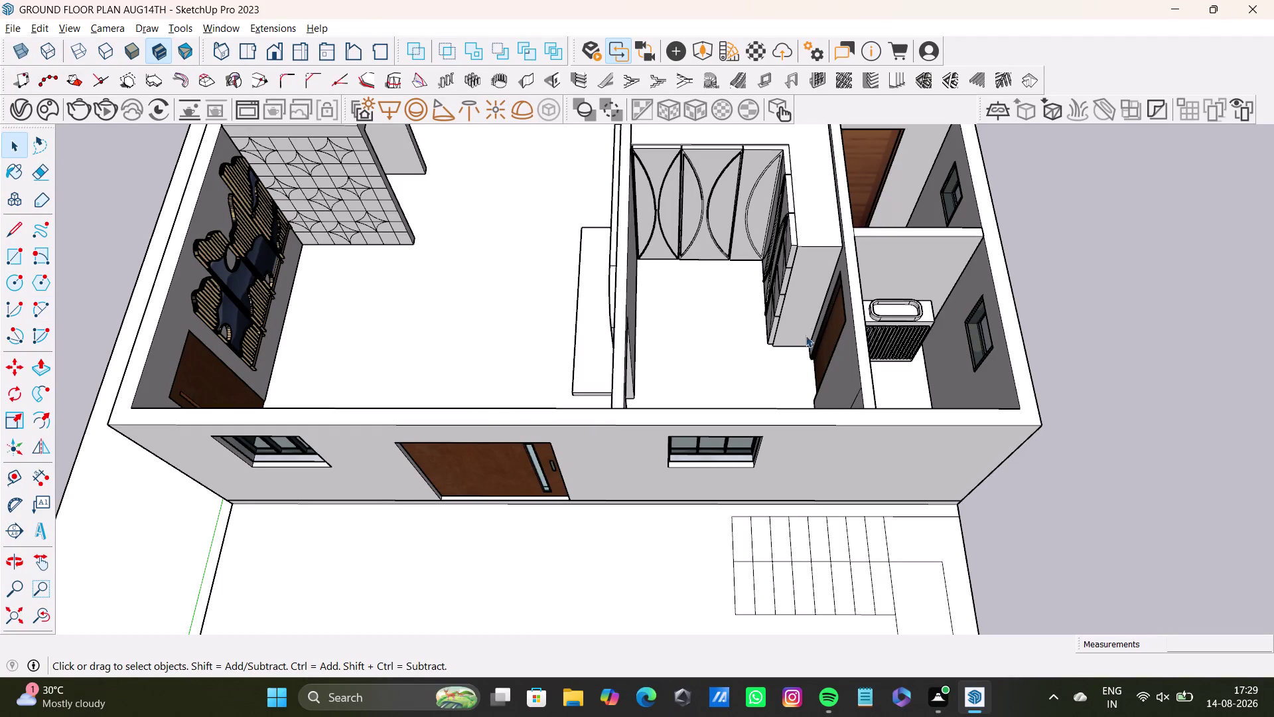
Orbit around the furnished ground floor to inspect the rooms, wardrobes and living area.
triple_click(1078, 317)
click(1079, 317)
middle_drag(1017, 388, 708, 582)
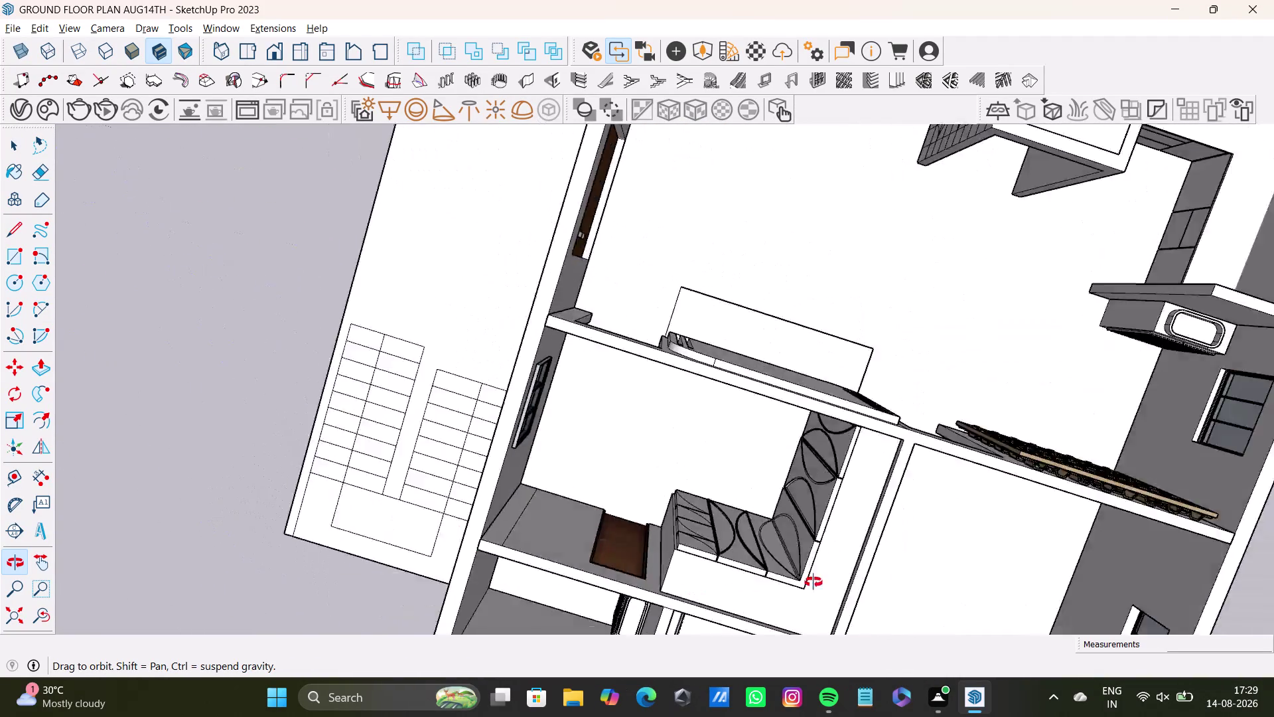
middle_drag(707, 582, 983, 580)
middle_drag(704, 435, 372, 318)
middle_drag(569, 414, 703, 266)
middle_drag(501, 423, 785, 335)
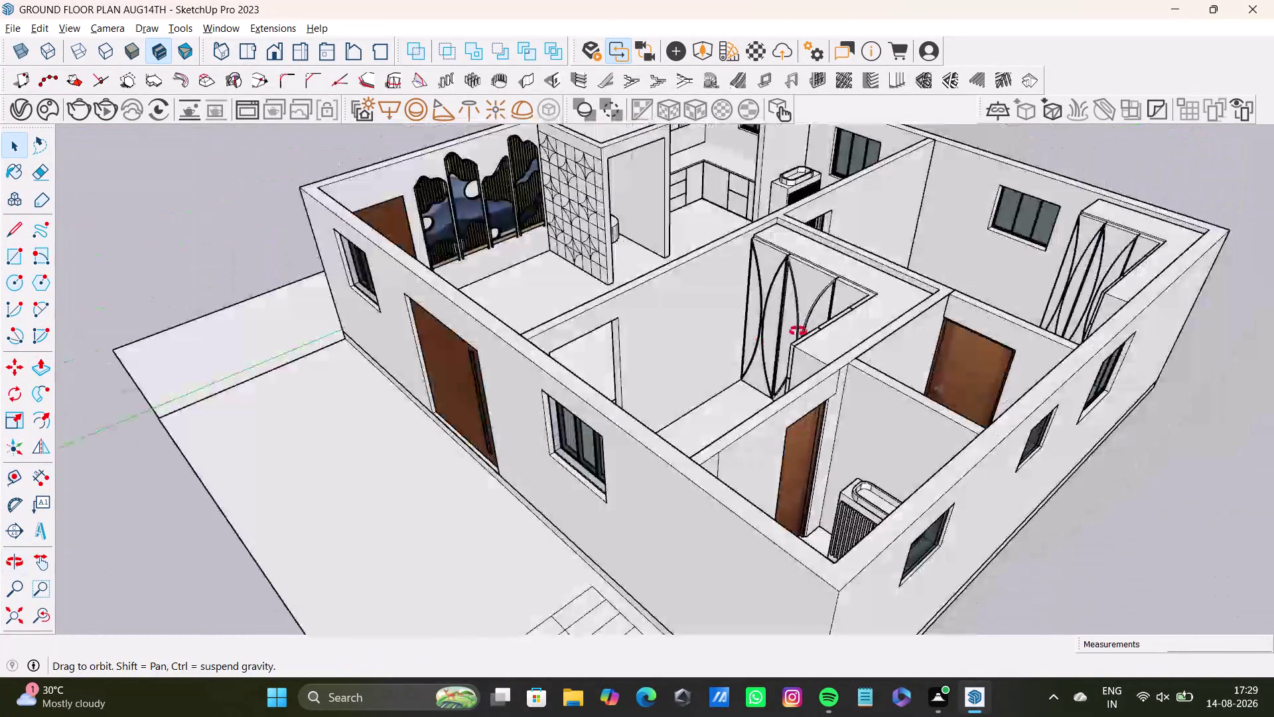
middle_drag(786, 335, 806, 329)
middle_drag(452, 412, 924, 318)
middle_drag(772, 346, 852, 533)
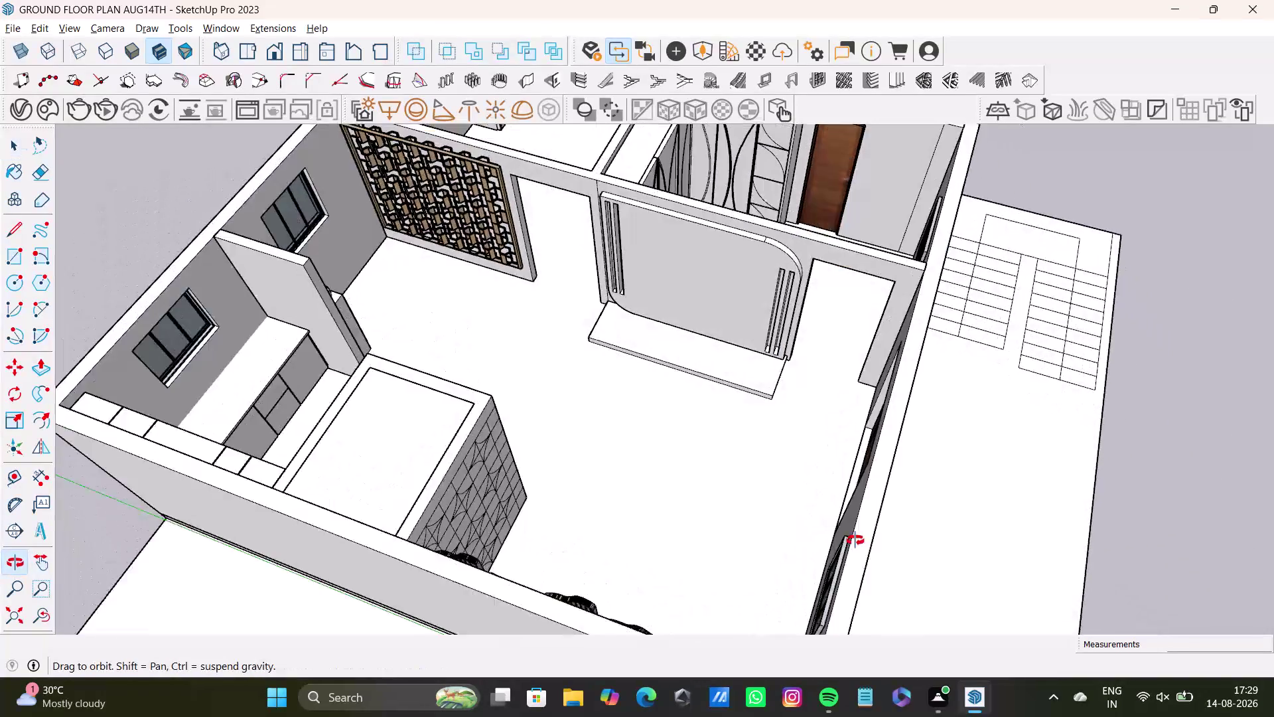
middle_drag(852, 533, 856, 540)
middle_drag(707, 383, 666, 522)
middle_drag(649, 492, 868, 433)
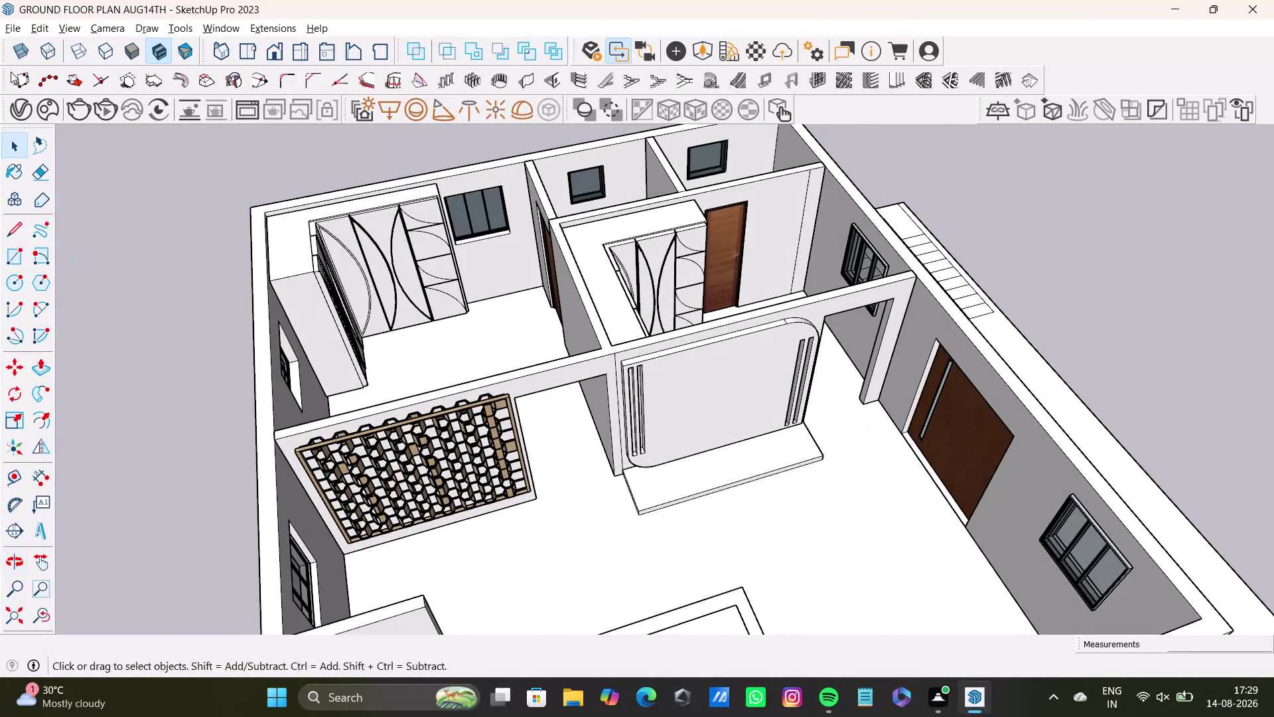
Open the File > Import dialog showing the Downloads folder.
click(4, 25)
click(52, 258)
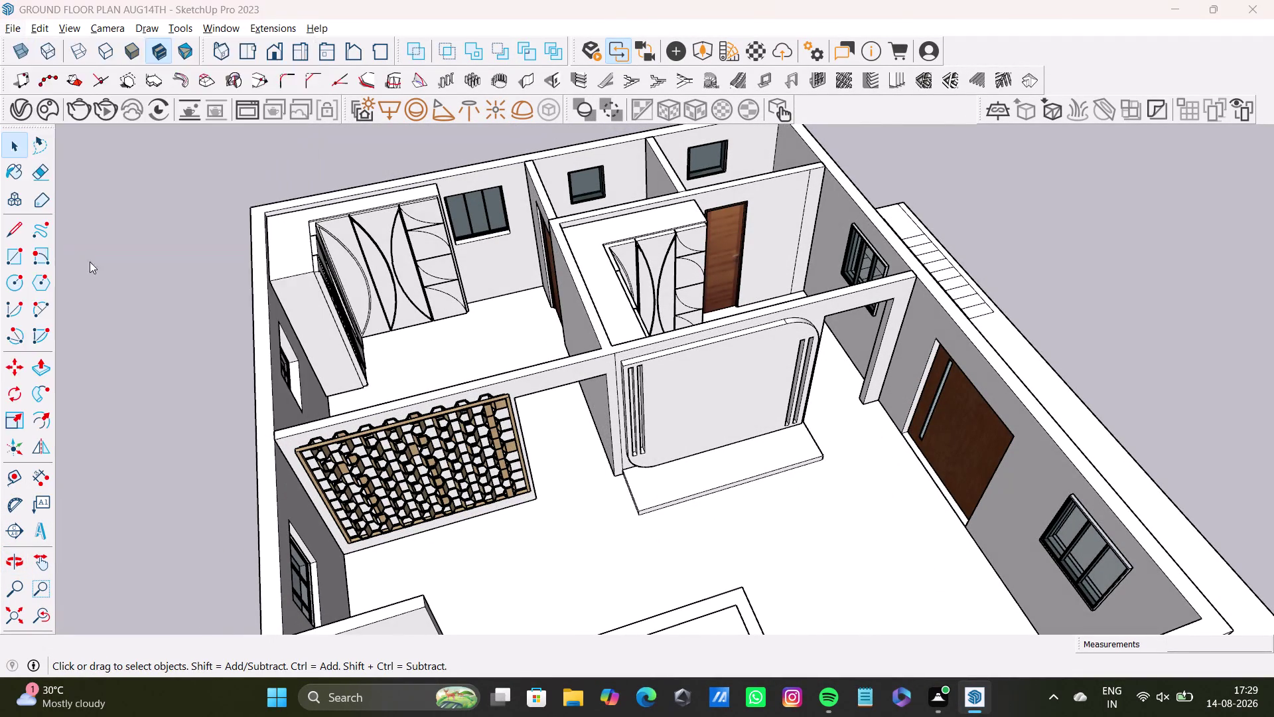
scroll(down, 3)
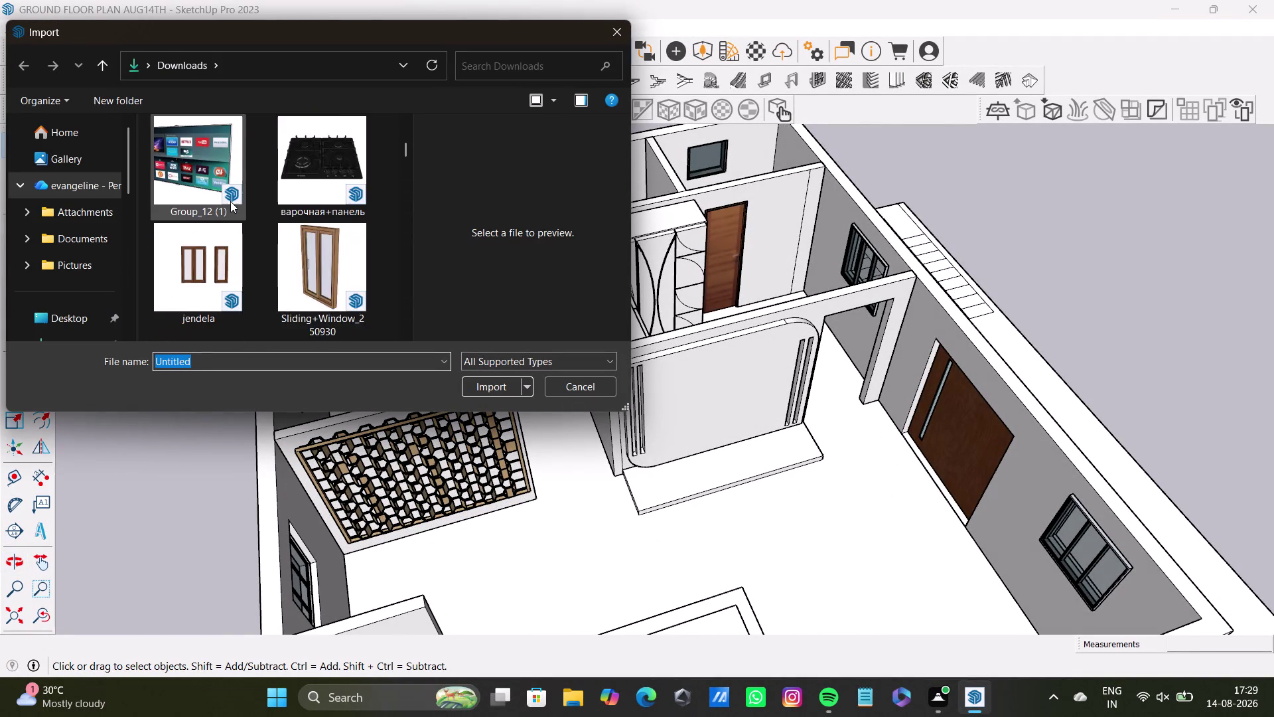
Find the 1000x2100+L_1 wooden door file in Downloads and import it.
scroll(down, 3)
scroll(down, 3)
scroll(down, 3)
scroll(down, 3)
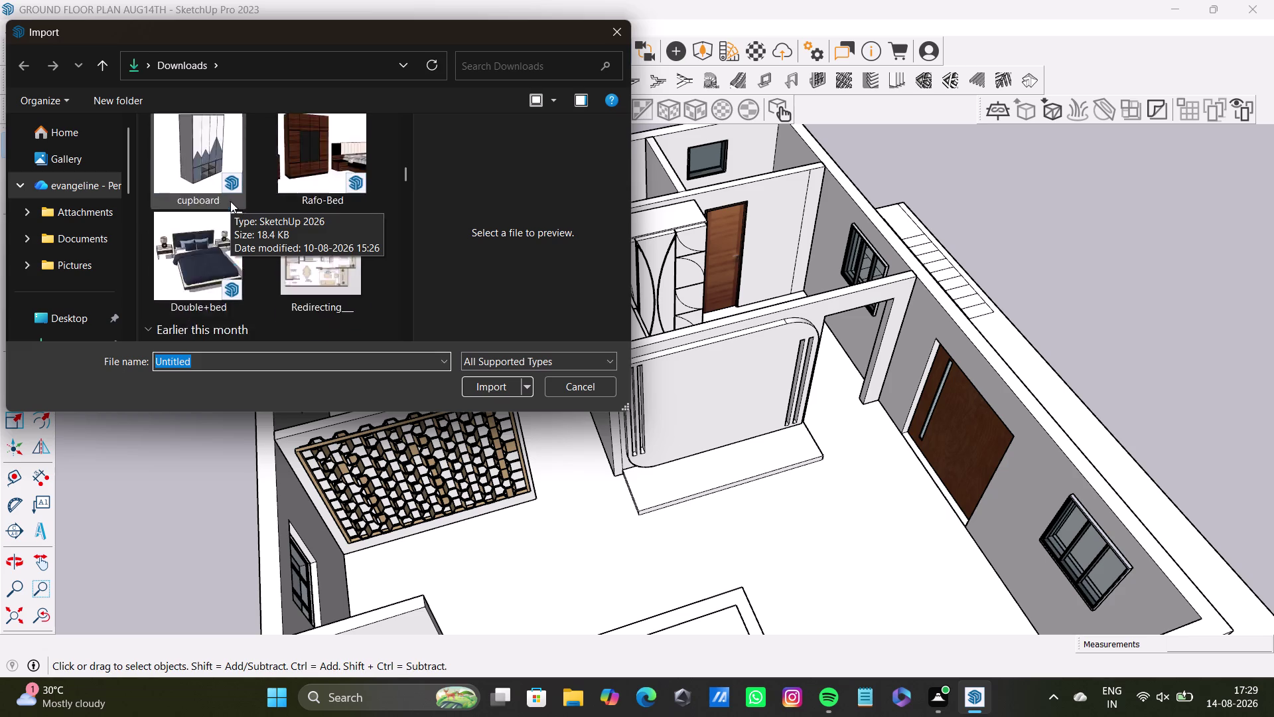
scroll(down, 3)
scroll(down, 3)
scroll(down, 3)
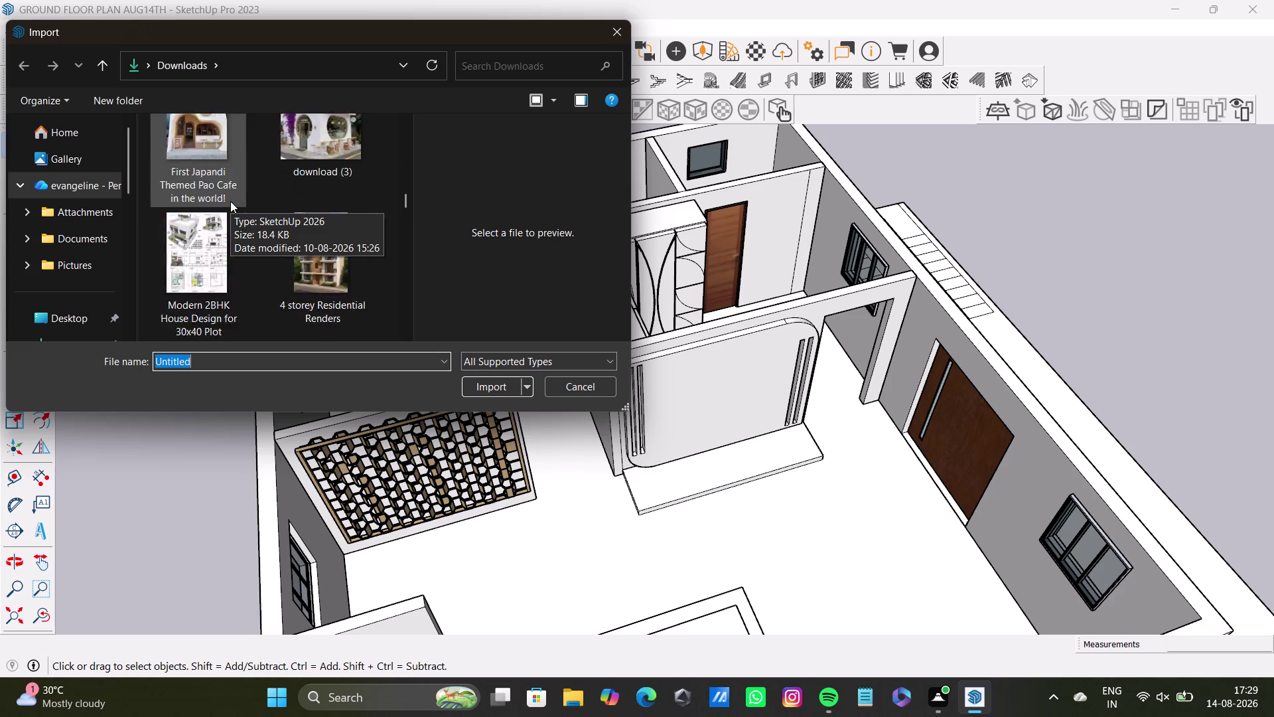
scroll(down, 3)
scroll(down, 3)
scroll(down, 3)
scroll(down, 3)
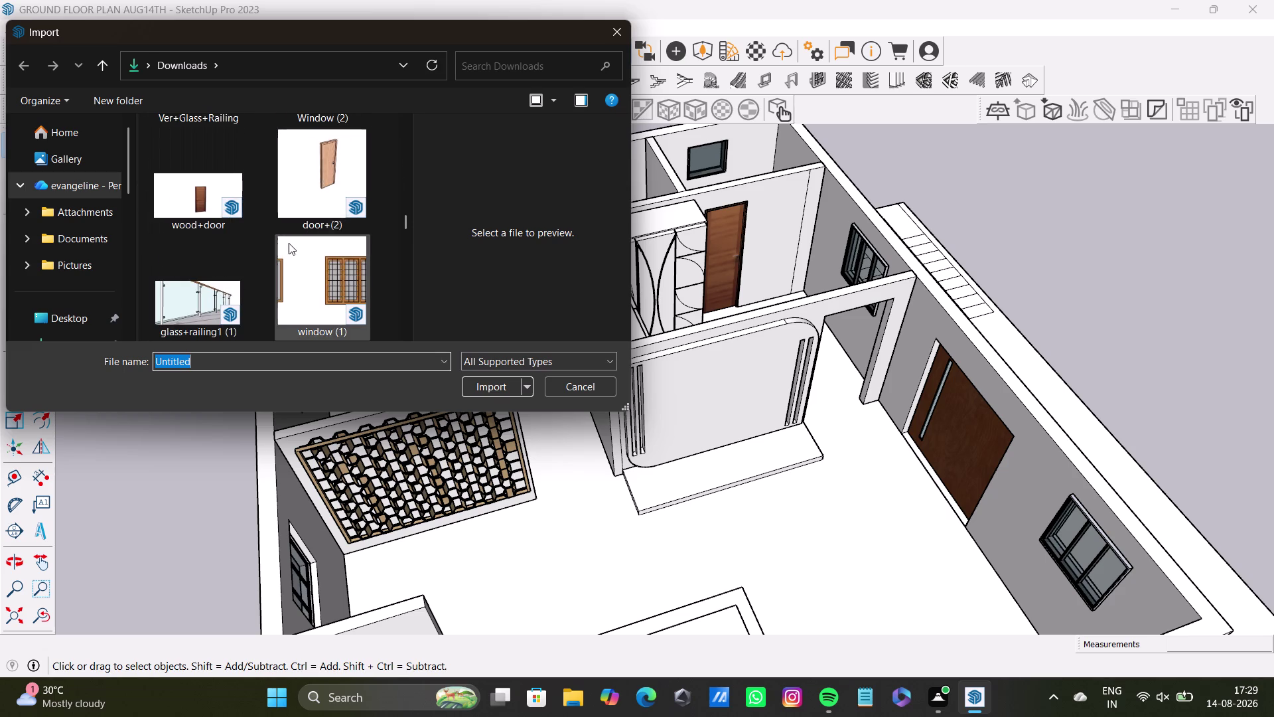
scroll(down, 3)
scroll(down, 3)
scroll(up, 3)
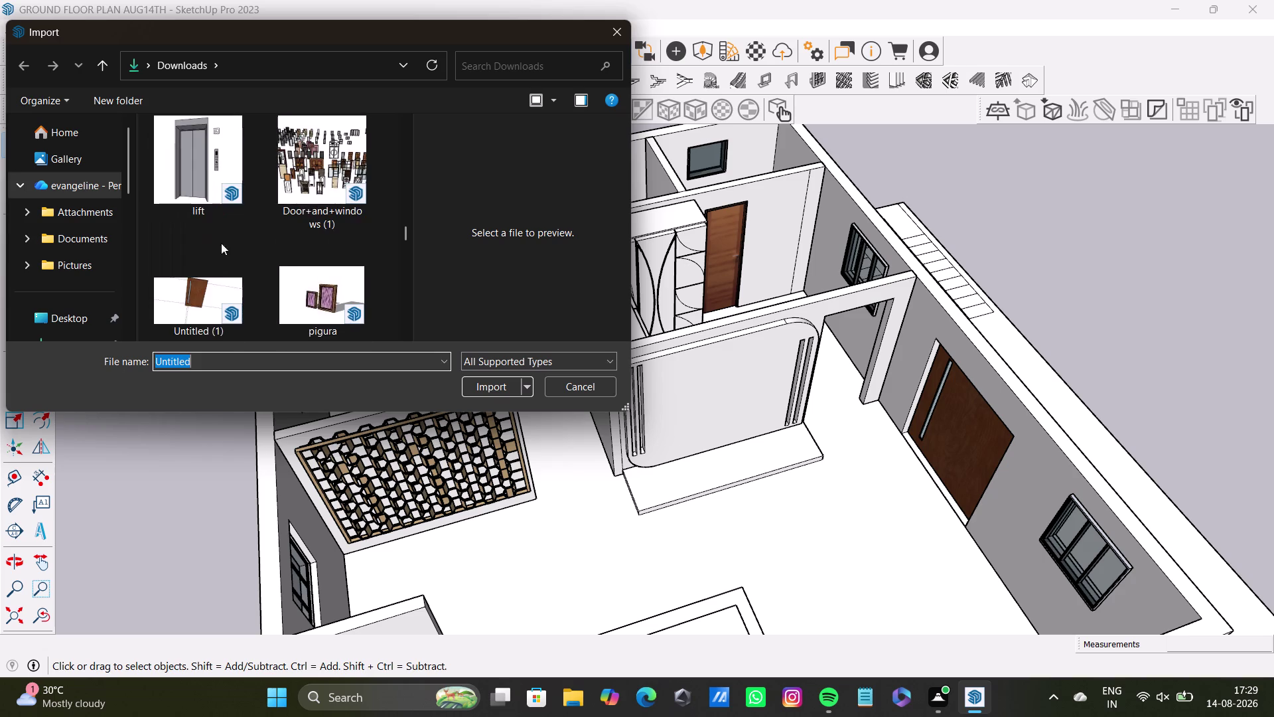
scroll(down, 3)
scroll(down, 3)
scroll(down, 3)
scroll(down, 3)
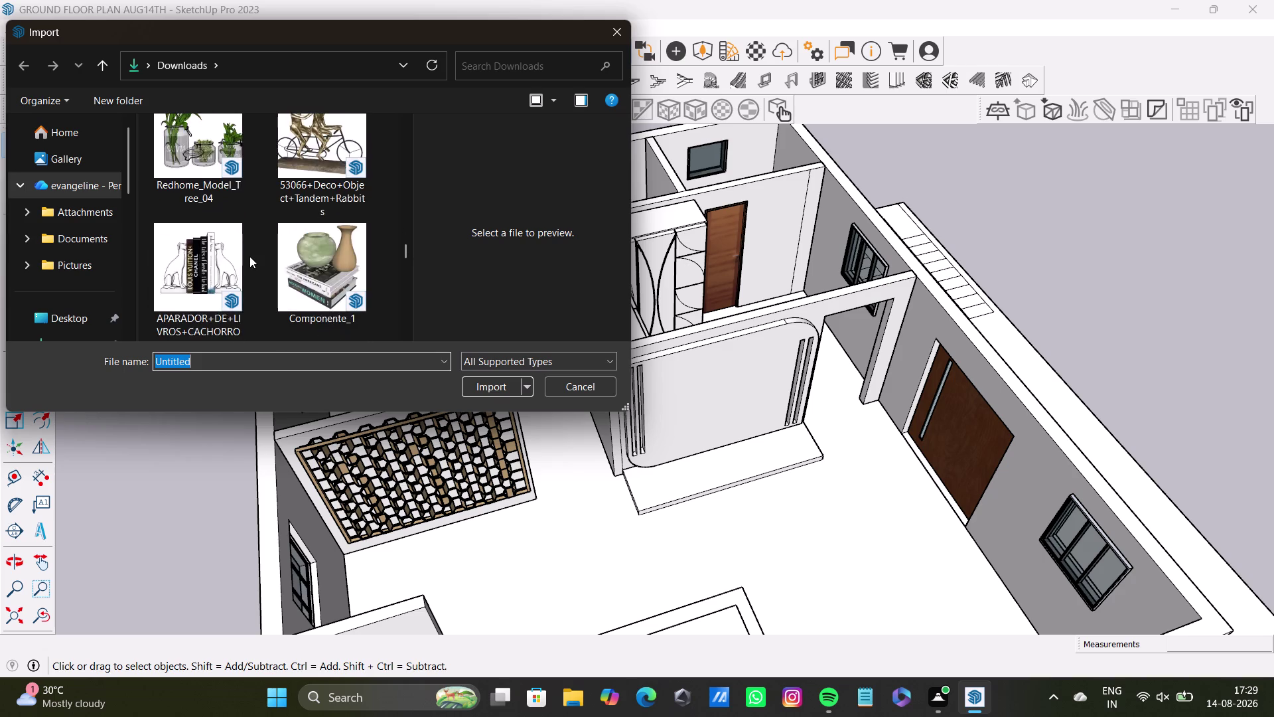
scroll(down, 3)
scroll(up, 3)
scroll(up, 3)
scroll(up, 3)
scroll(up, 3)
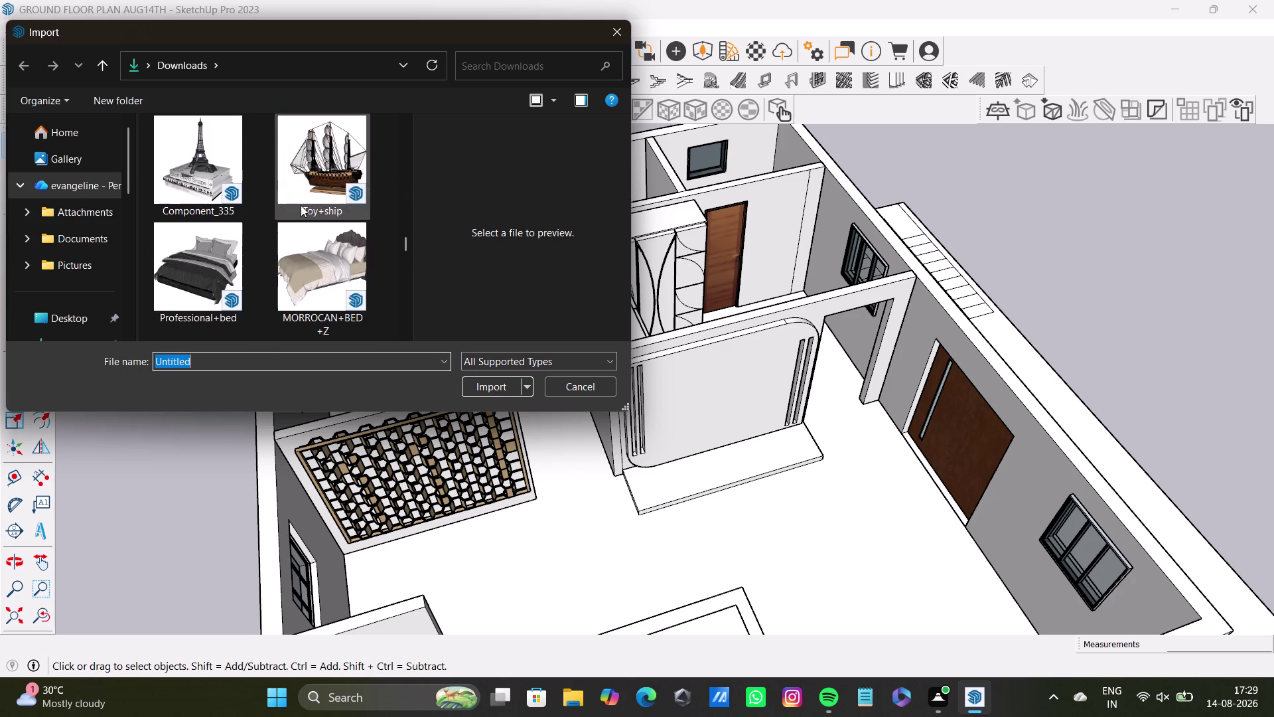
scroll(up, 3)
scroll(up, 3)
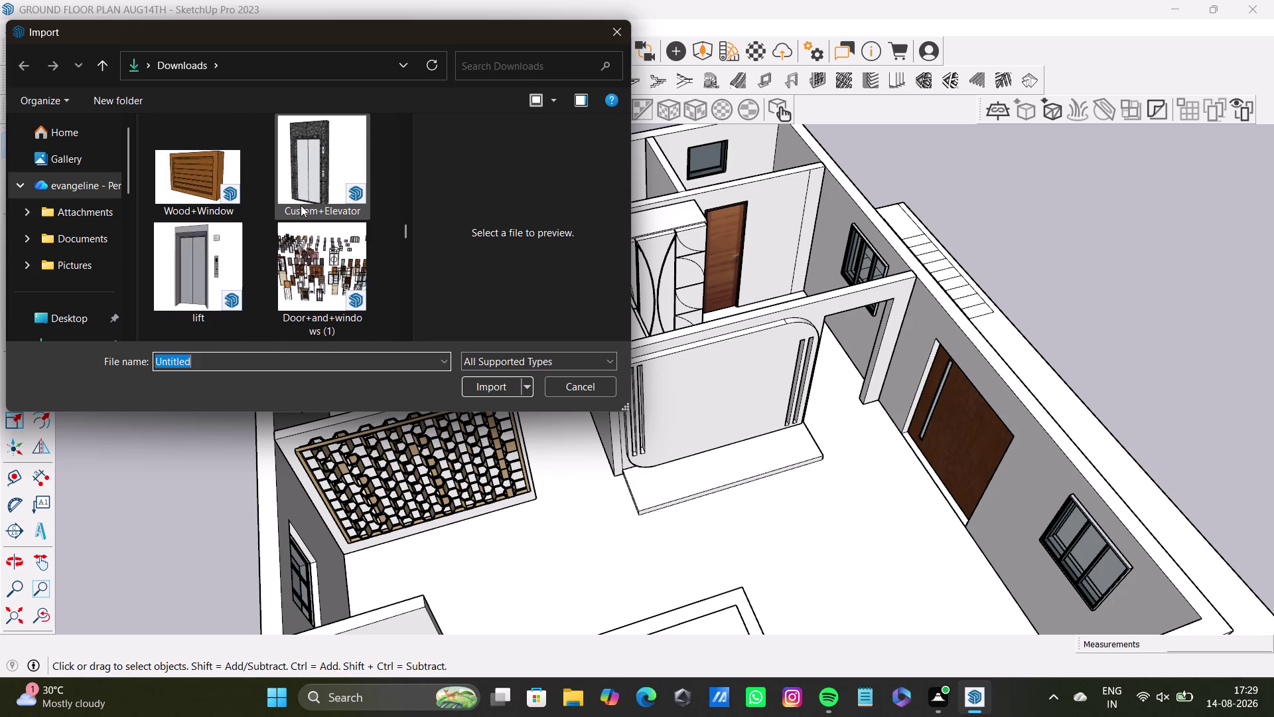
scroll(up, 3)
scroll(up, 3)
scroll(up, 3)
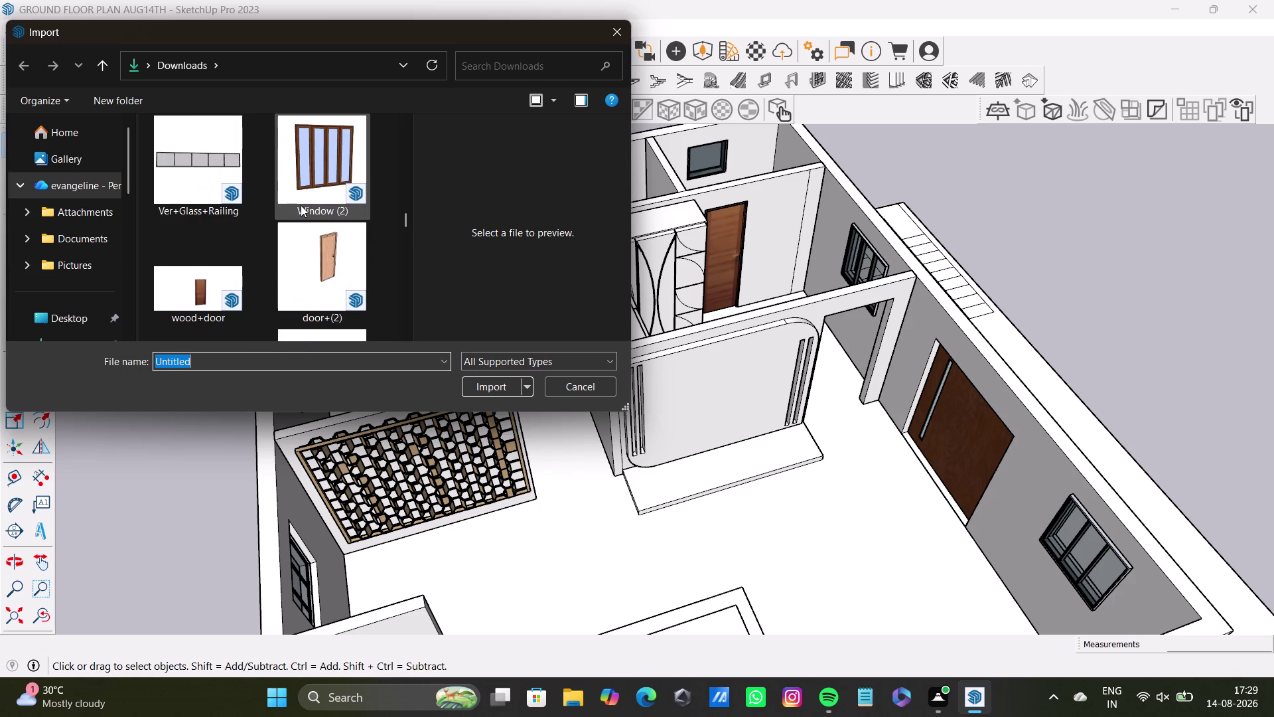
scroll(up, 3)
scroll(up, 3)
scroll(down, 3)
scroll(up, 3)
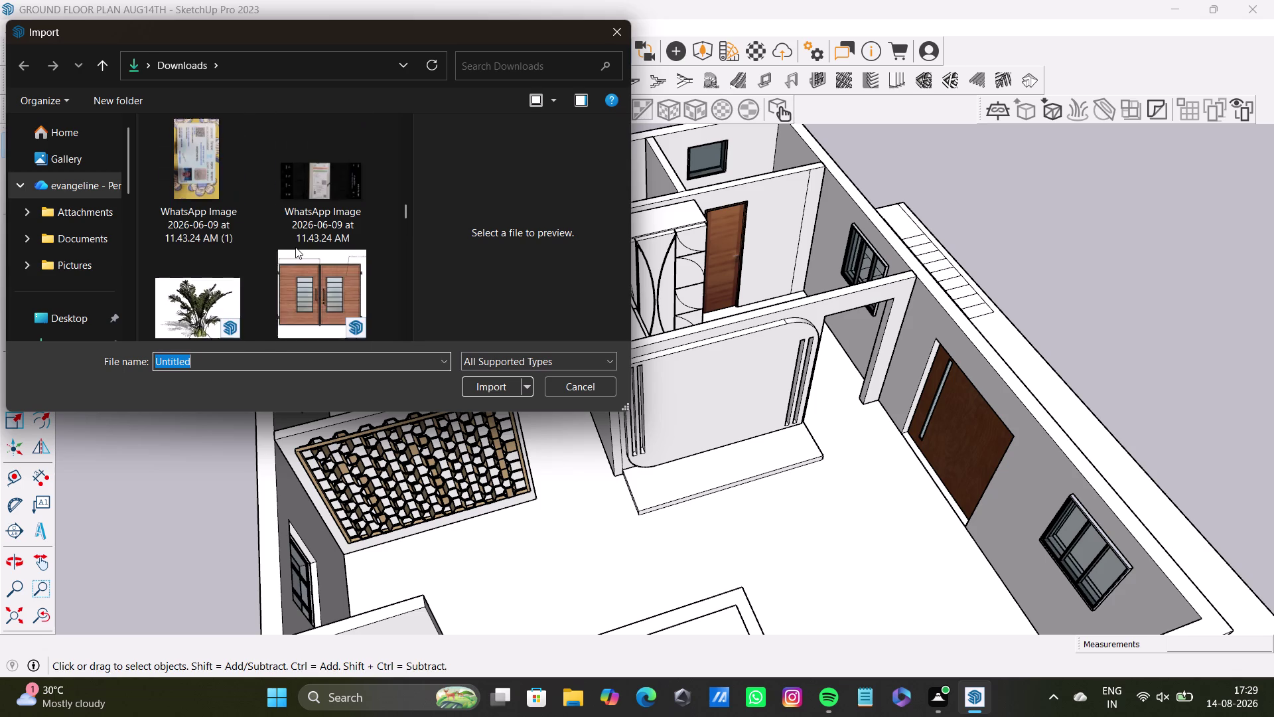
scroll(up, 3)
scroll(up, 3)
scroll(up, 3)
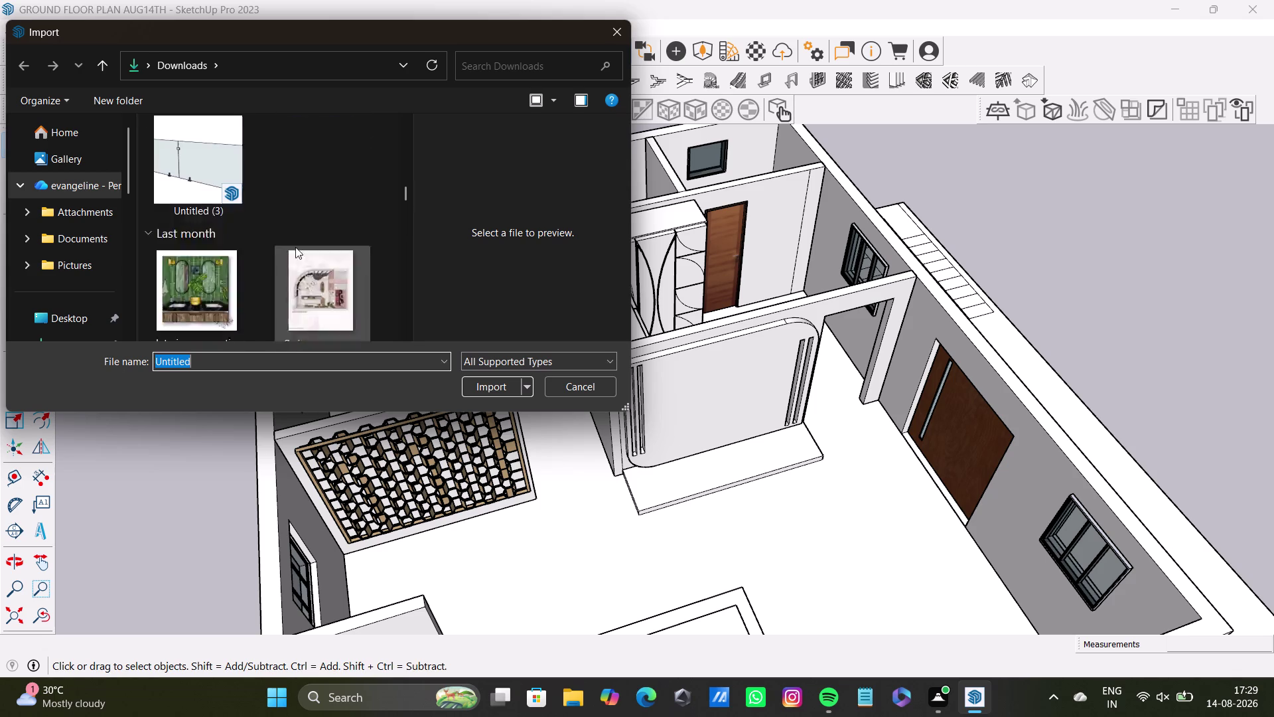
scroll(up, 3)
scroll(up, 3)
scroll(up, 3)
scroll(up, 3)
scroll(up, 3)
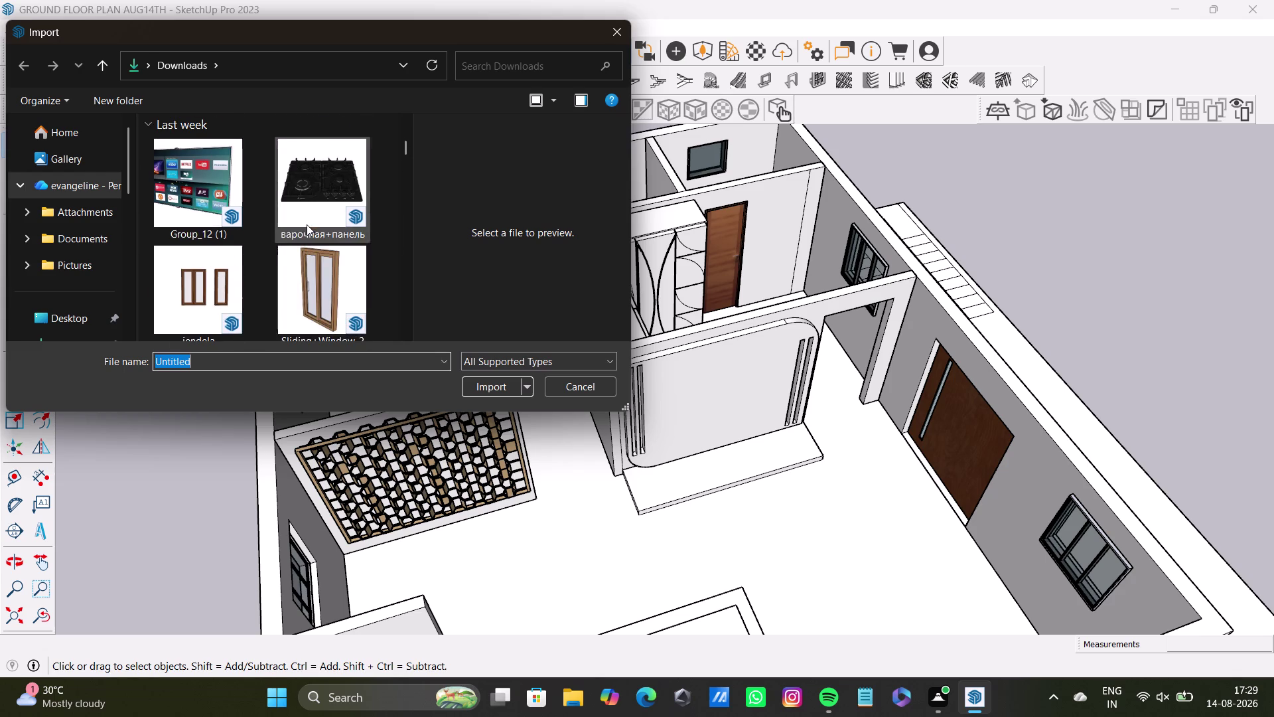
scroll(up, 3)
scroll(up, 3)
scroll(up, 3)
scroll(up, 3)
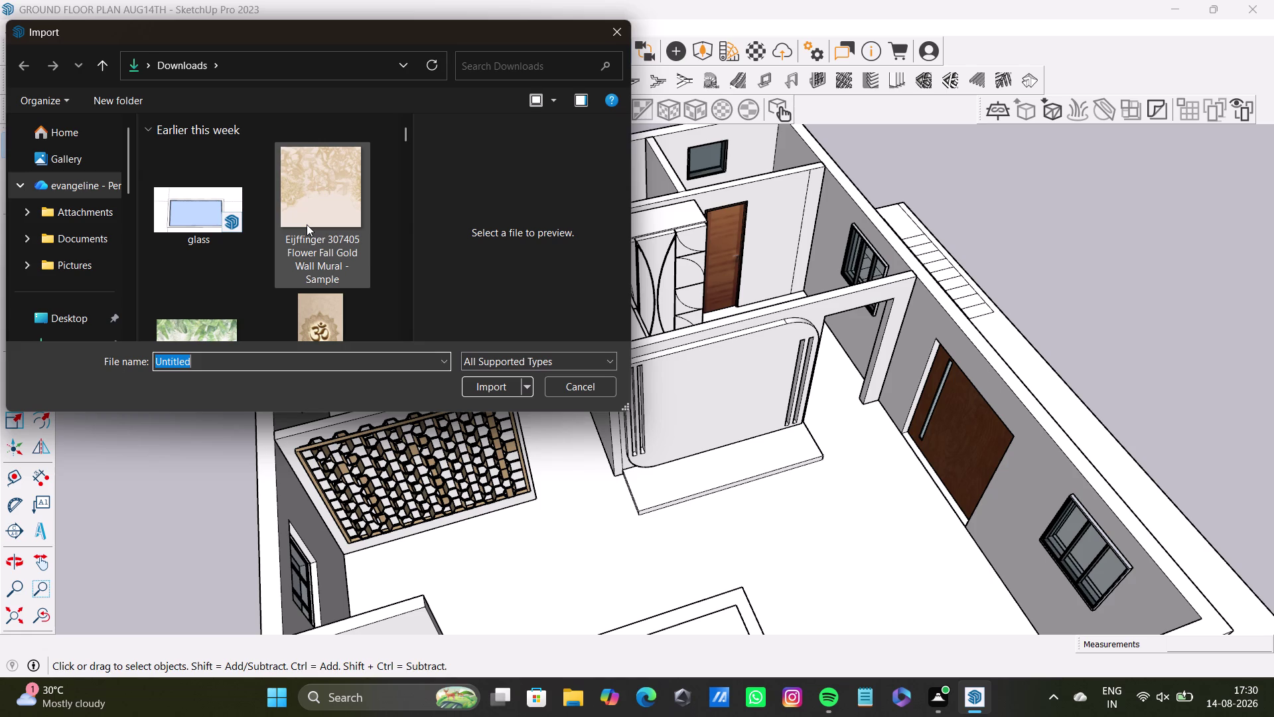
scroll(down, 3)
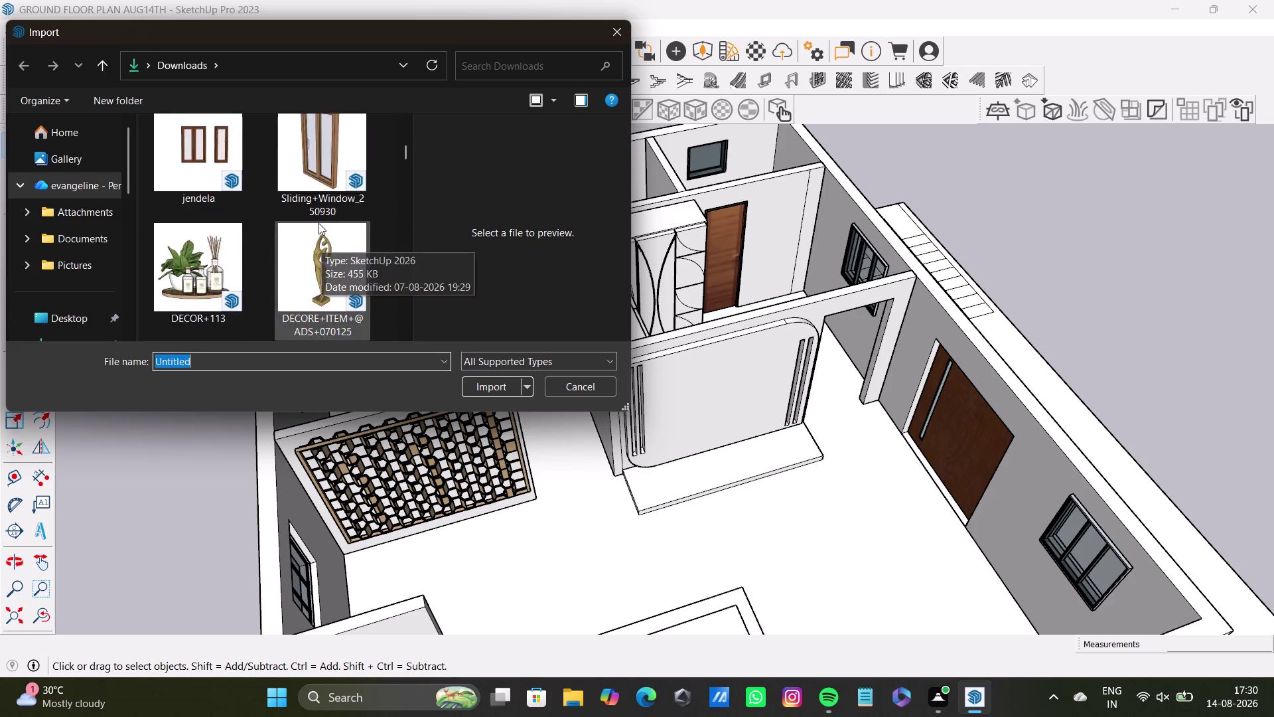
scroll(down, 3)
scroll(down, 3)
scroll(down, 3)
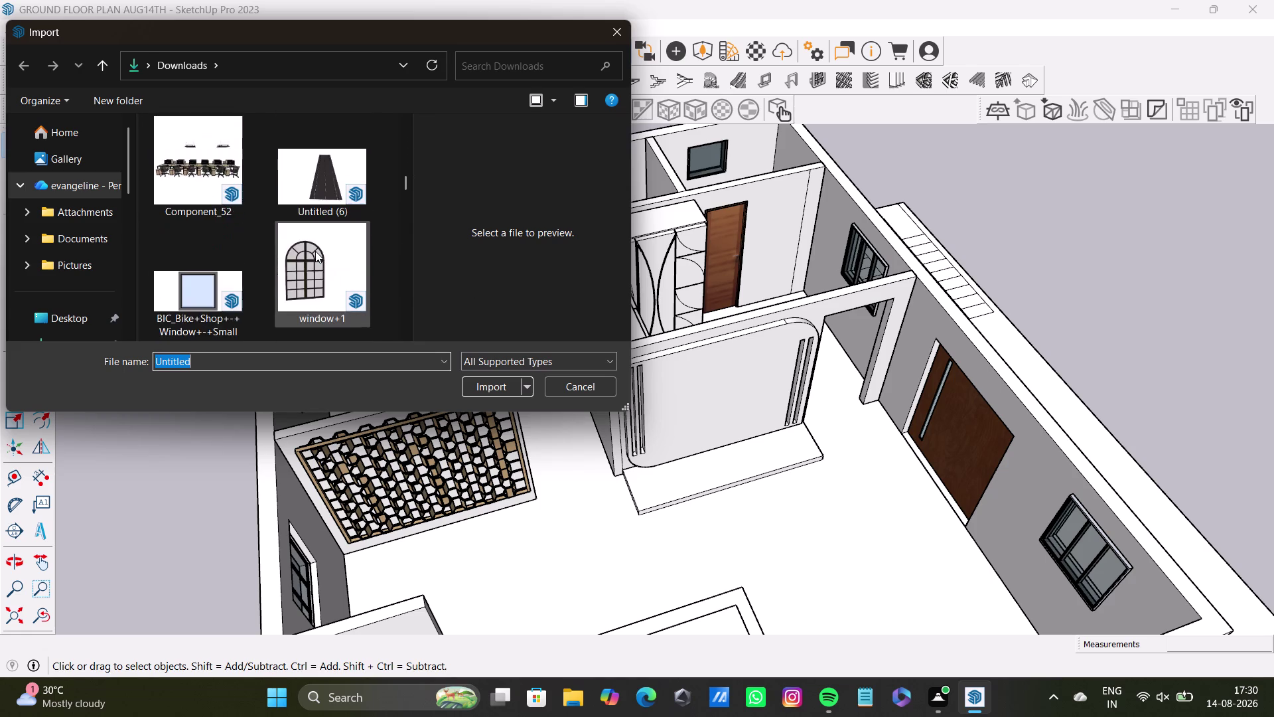
scroll(down, 3)
scroll(down, 3)
scroll(down, 3)
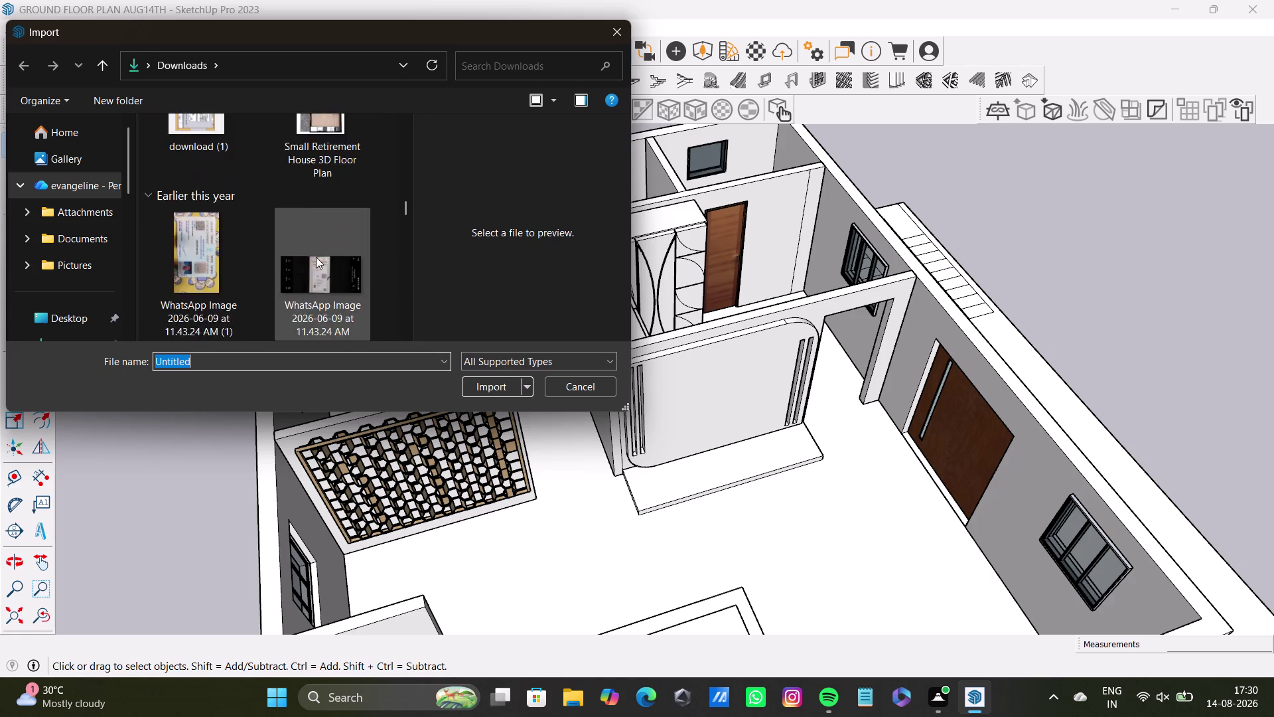
scroll(down, 3)
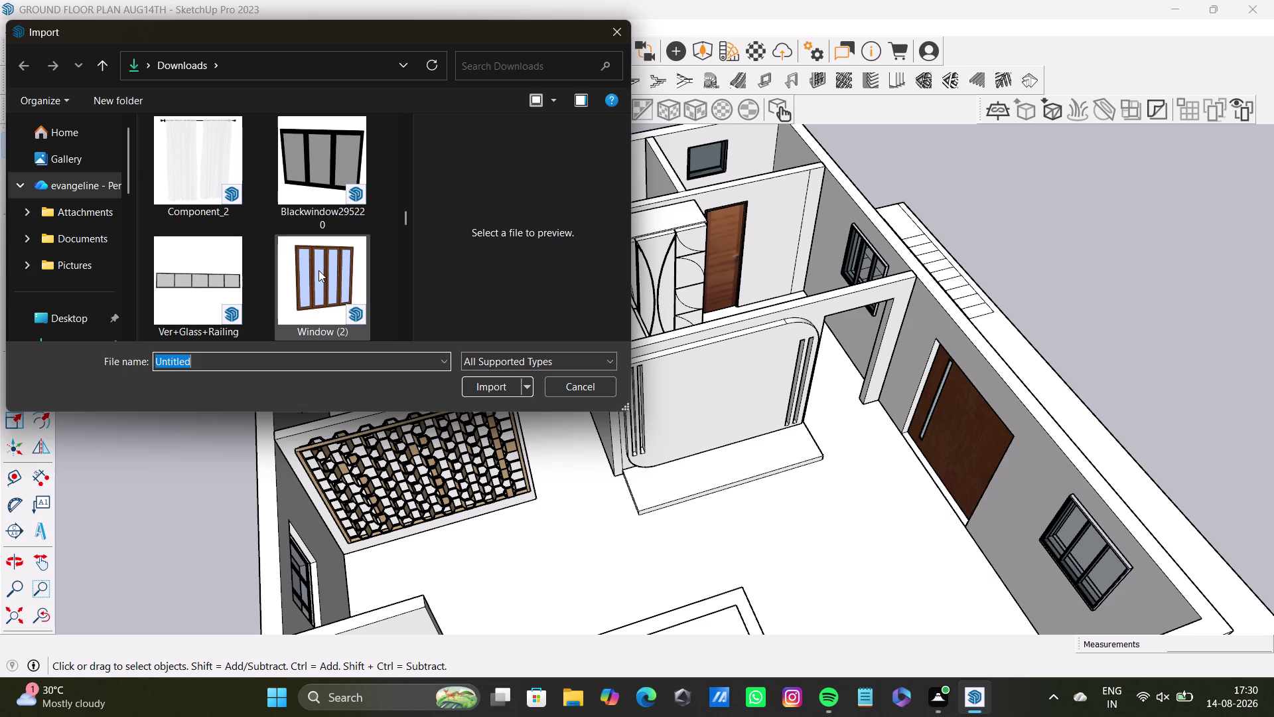
scroll(down, 3)
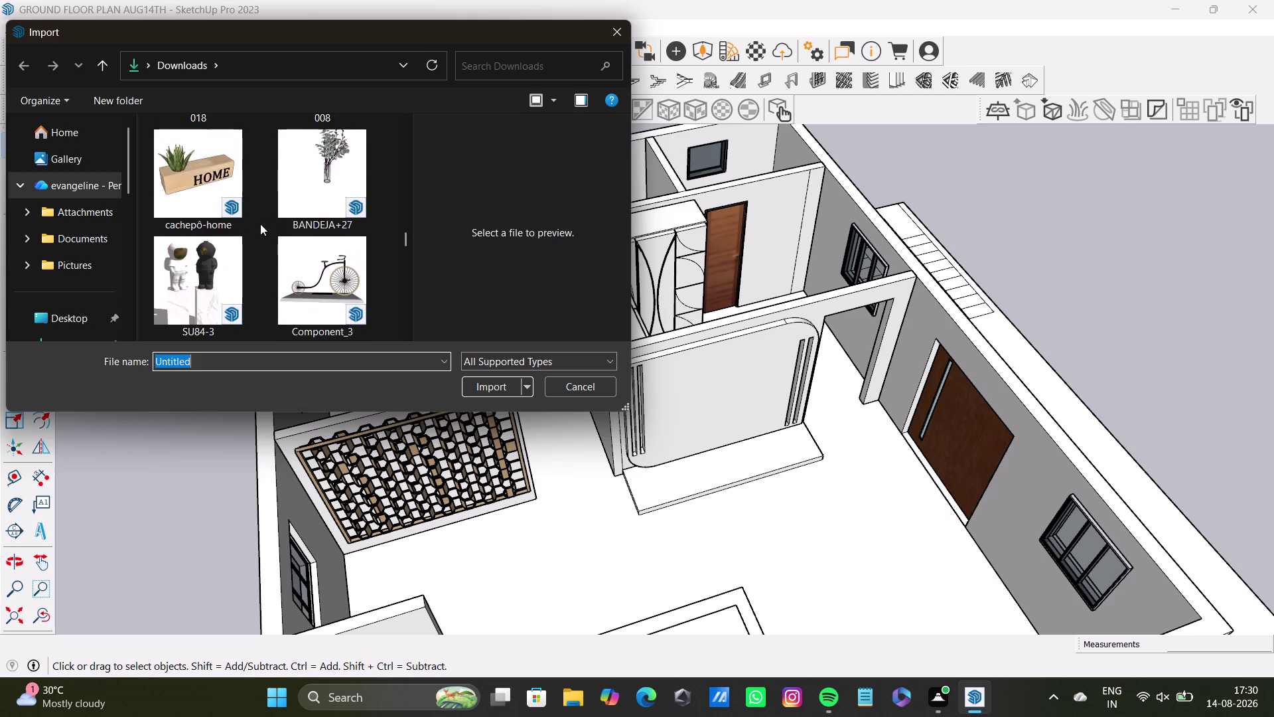
scroll(down, 3)
scroll(down, 3)
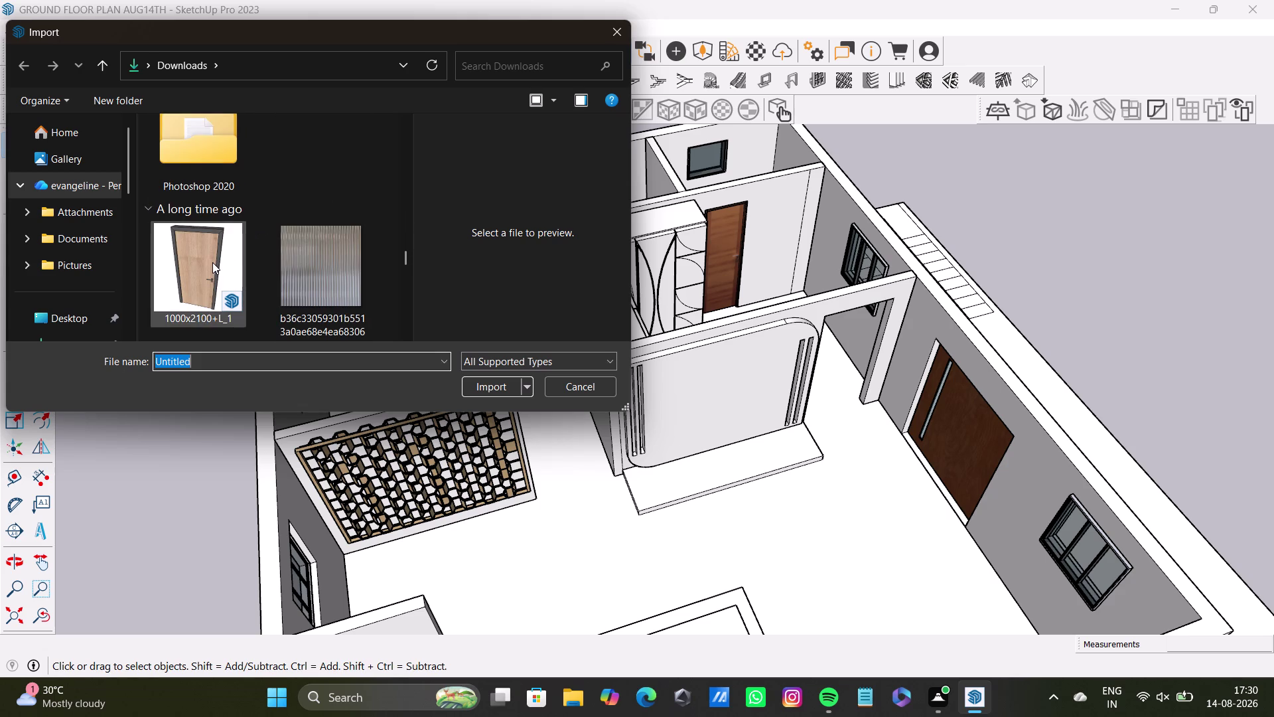
scroll(up, 3)
click(323, 172)
click(494, 387)
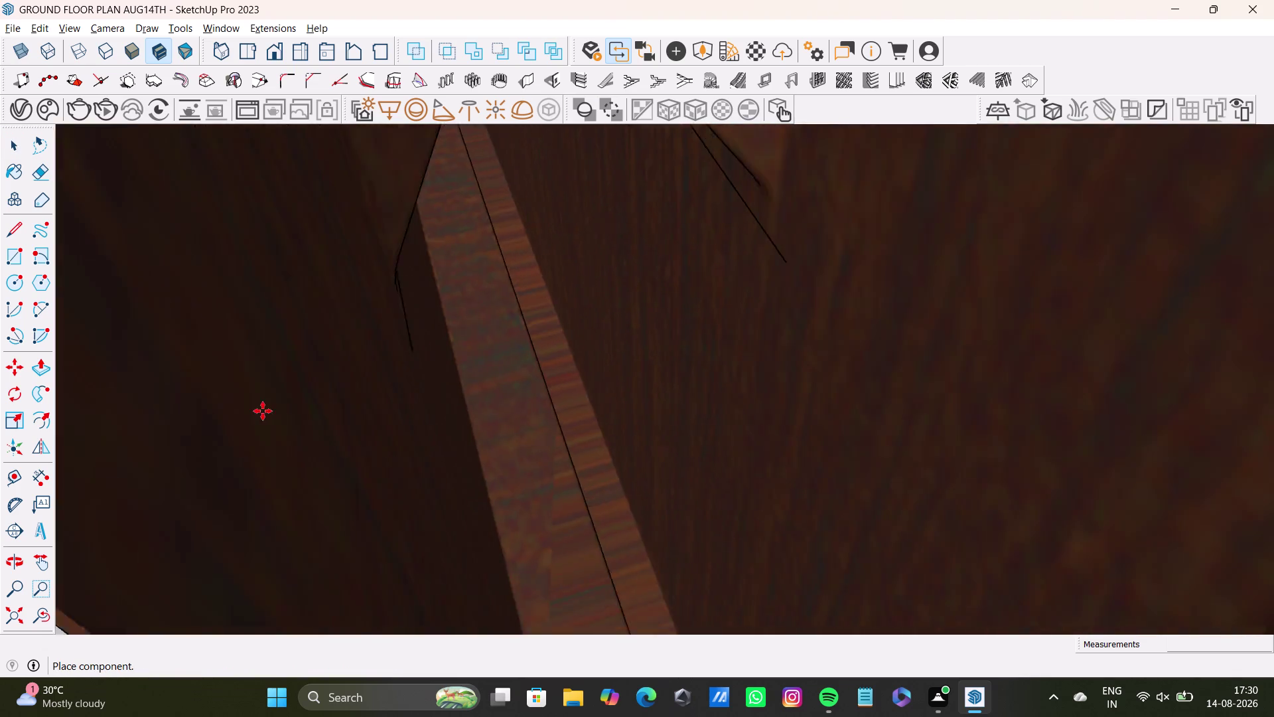
scroll(down, 3)
click(866, 432)
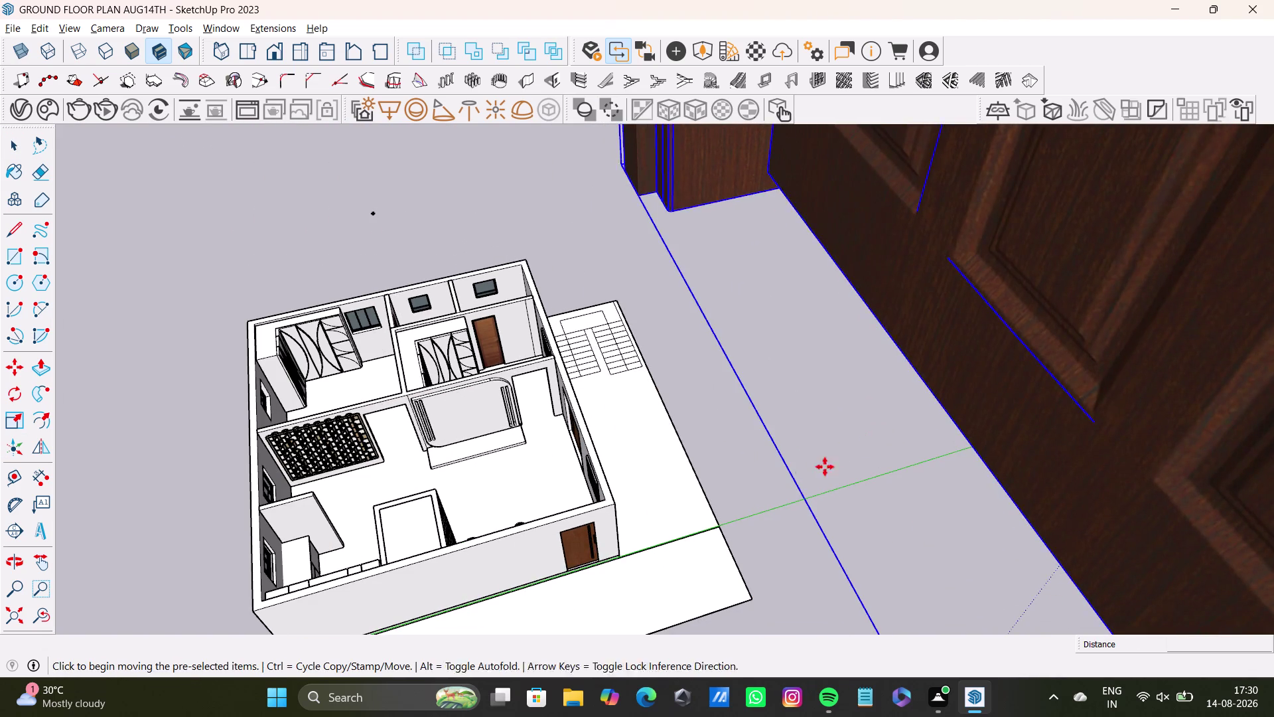
scroll(down, 3)
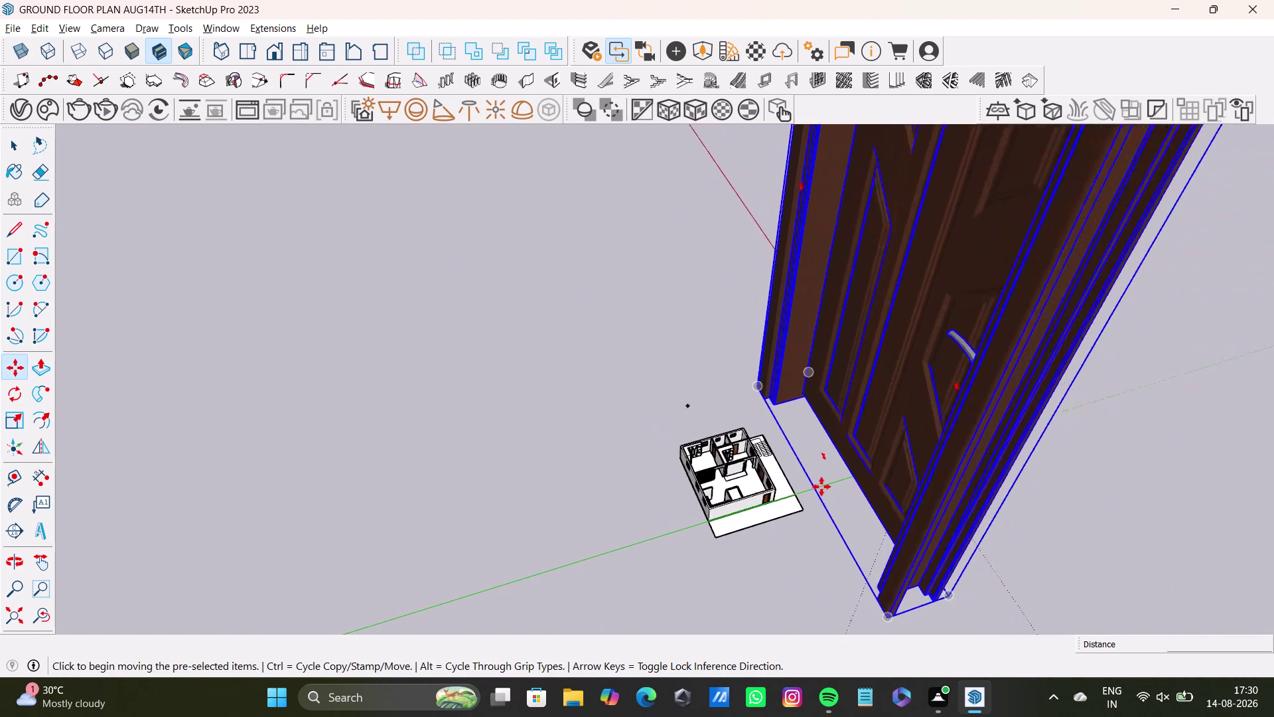
scroll(down, 3)
middle_drag(821, 486, 900, 657)
middle_drag(910, 594, 948, 574)
key(q)
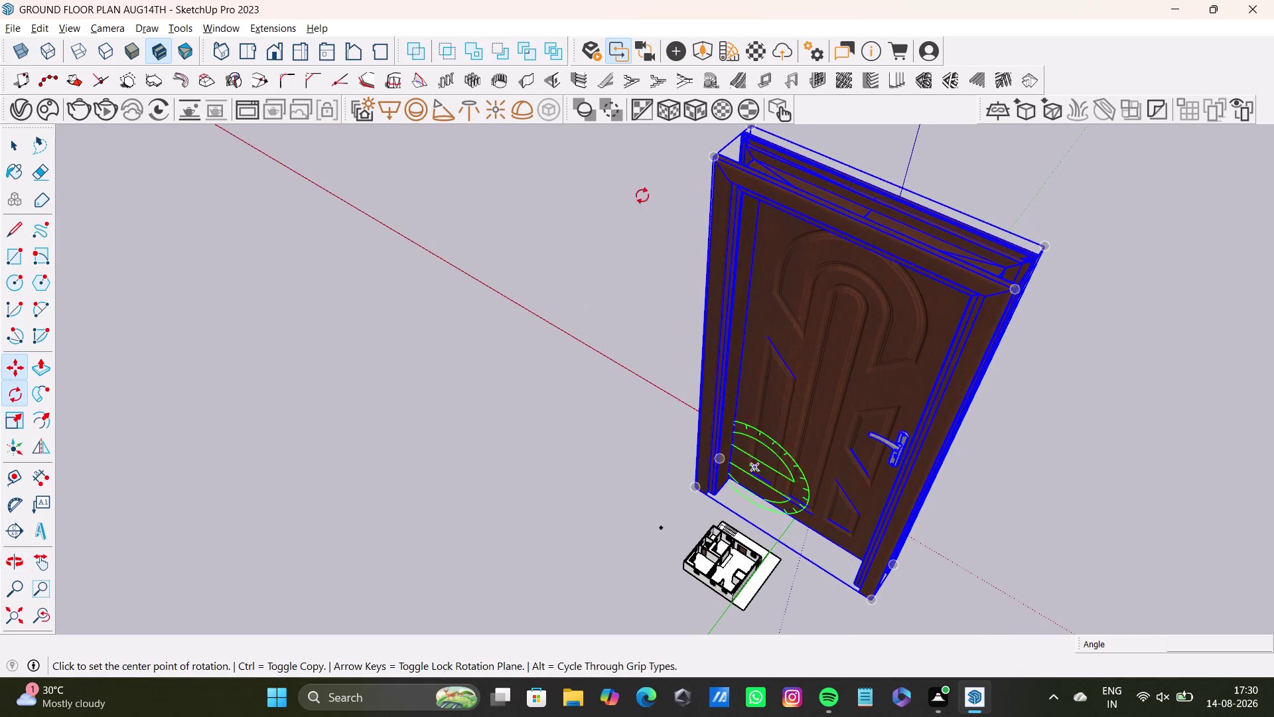
middle_drag(808, 391, 869, 441)
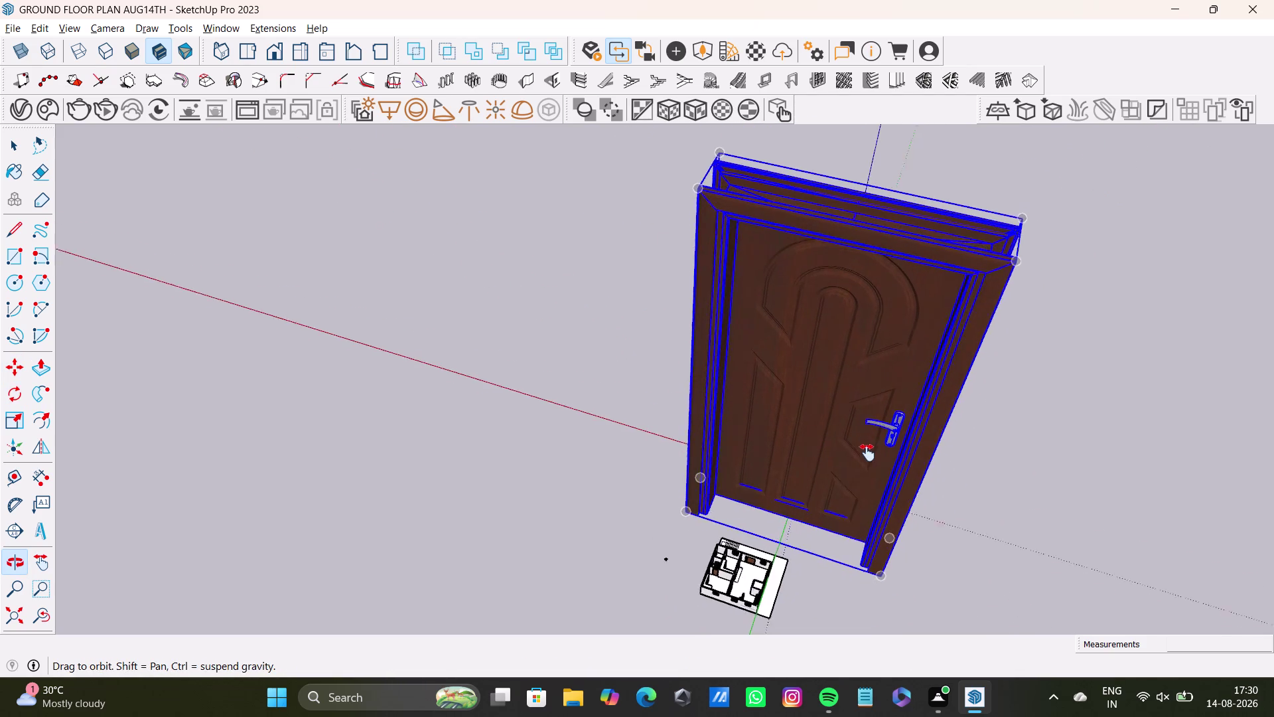
middle_drag(868, 441, 866, 460)
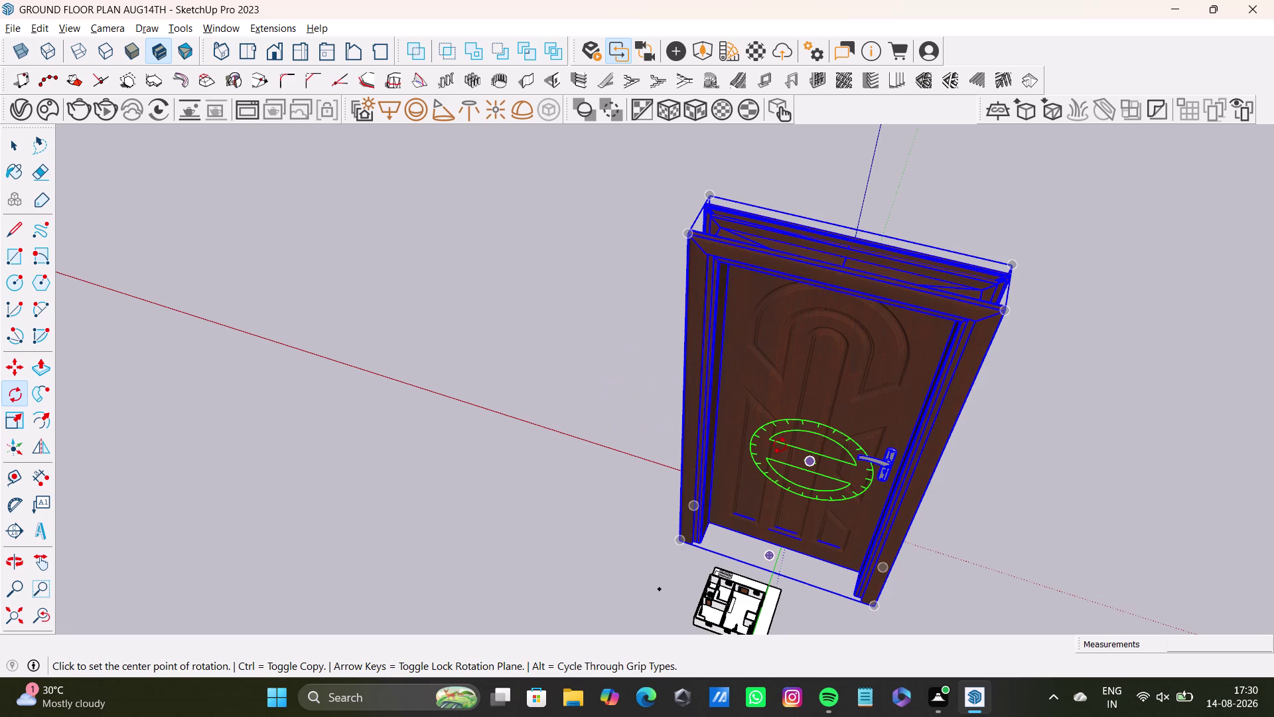
key(w)
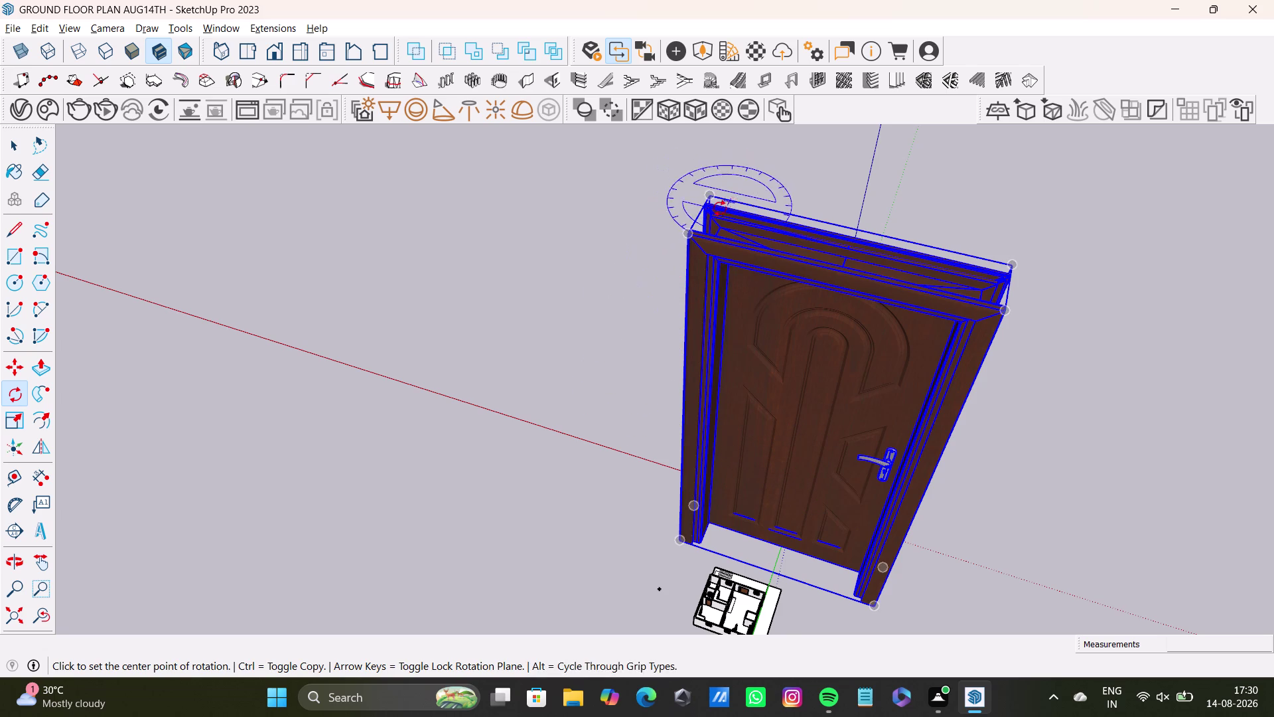
drag(710, 199, 750, 220)
click(1015, 263)
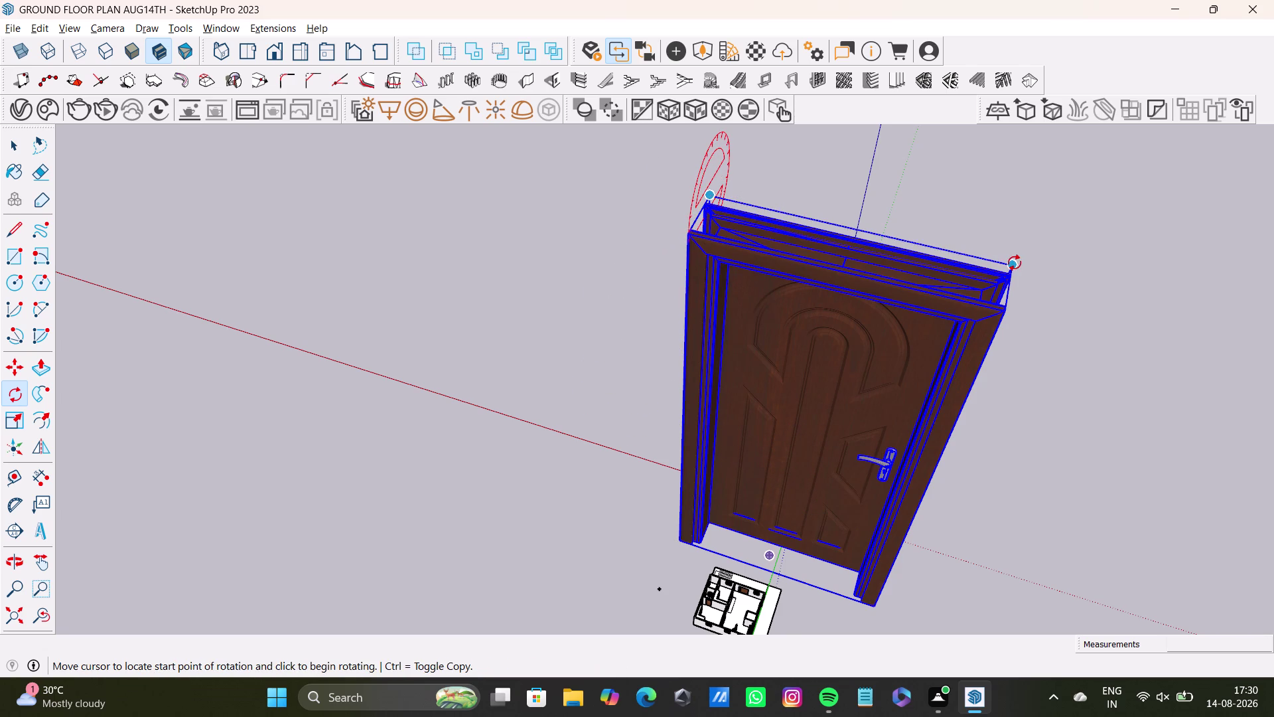
key(space)
middle_drag(792, 489, 834, 454)
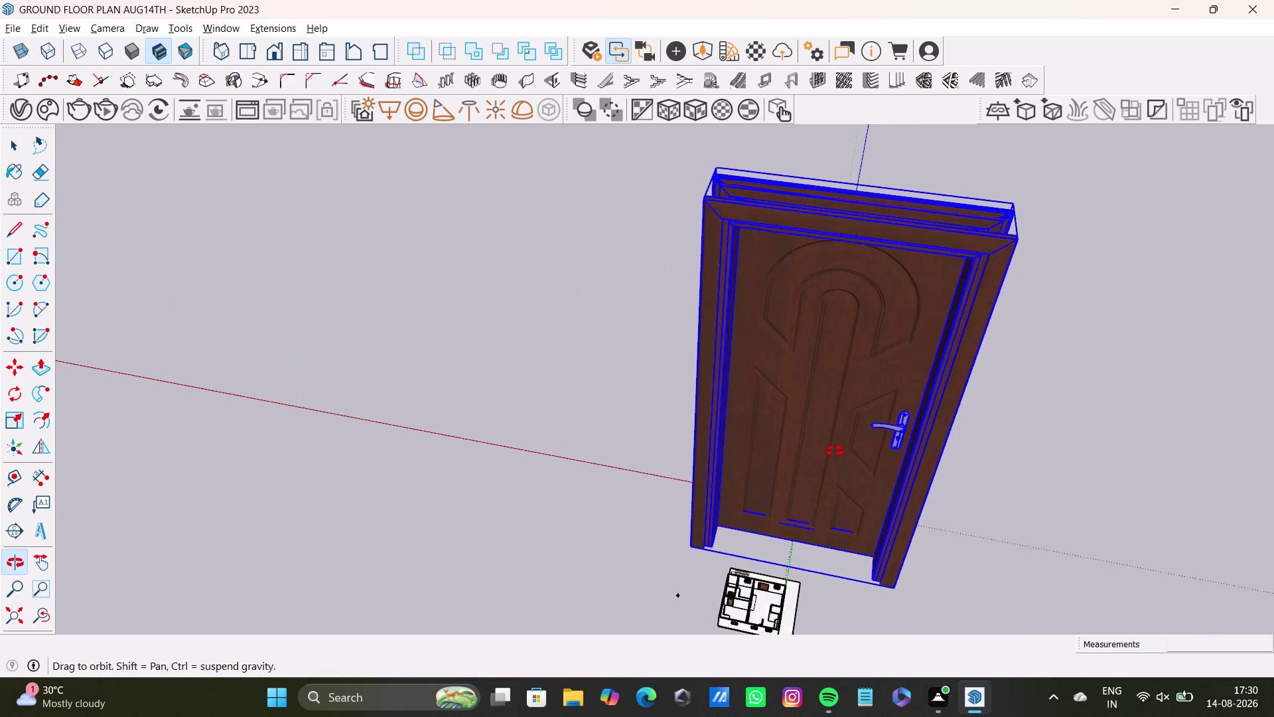
middle_drag(834, 454, 733, 438)
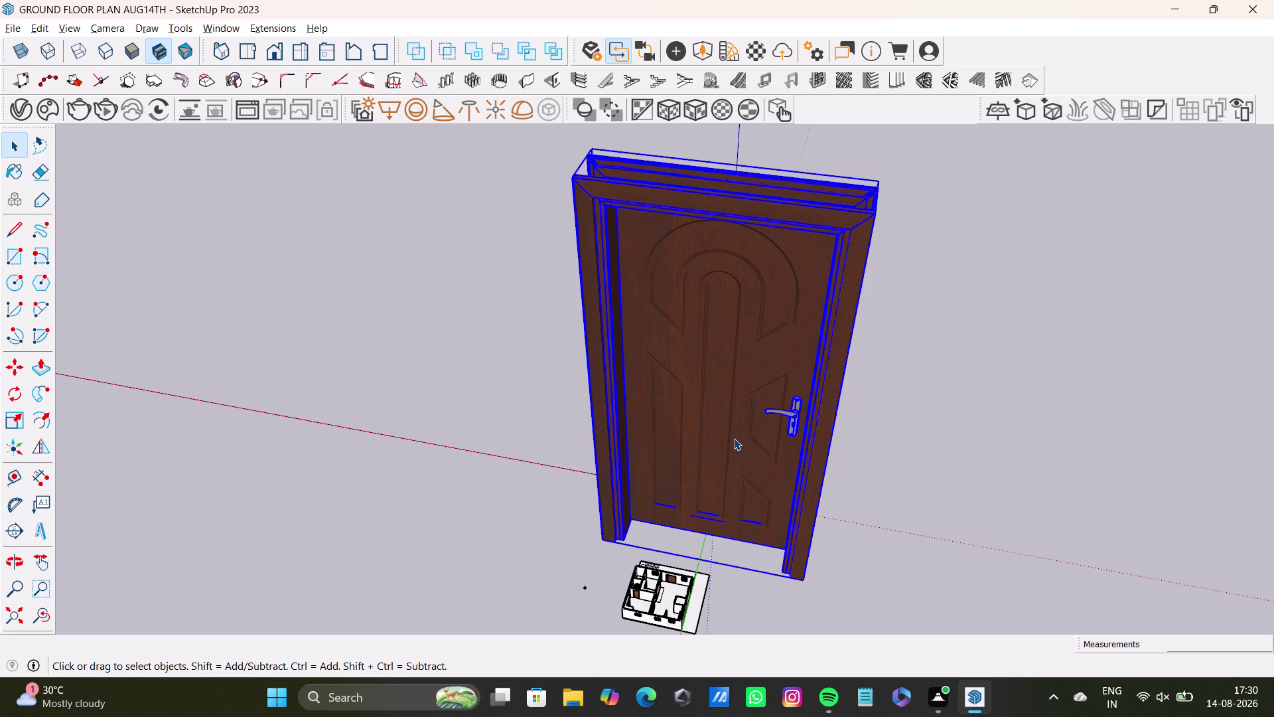
key(a)
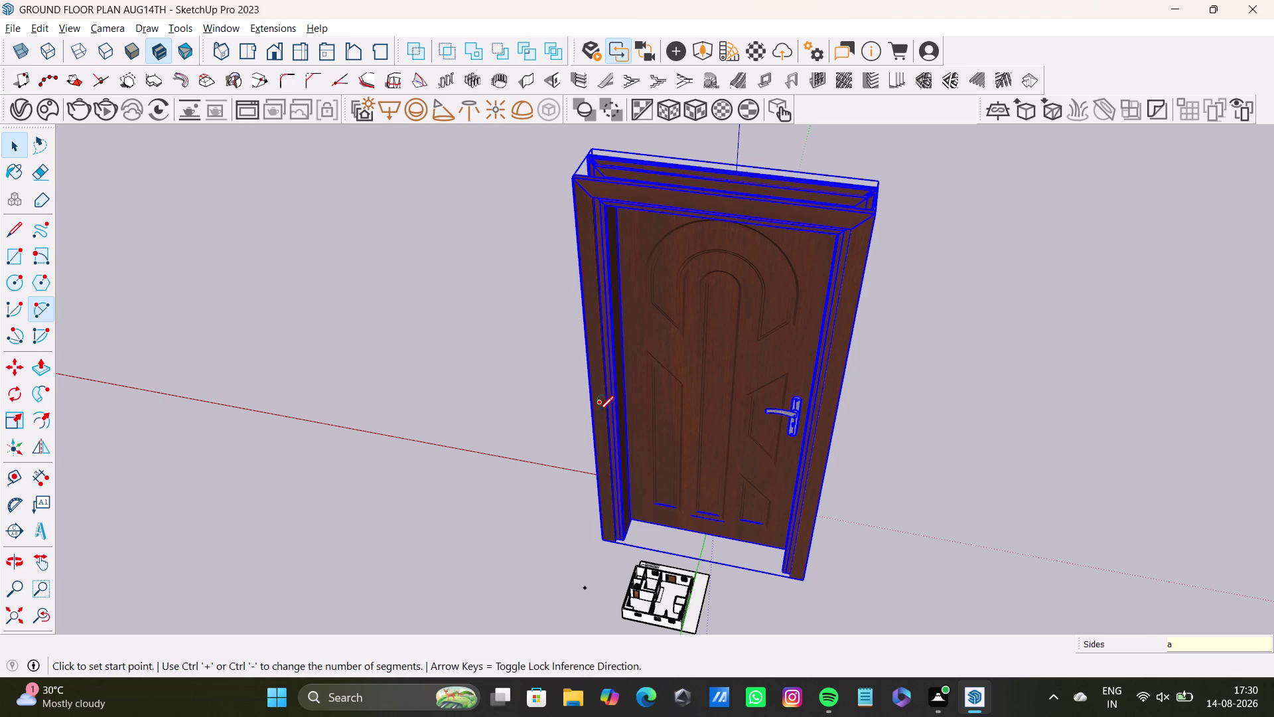
key(space)
click(998, 264)
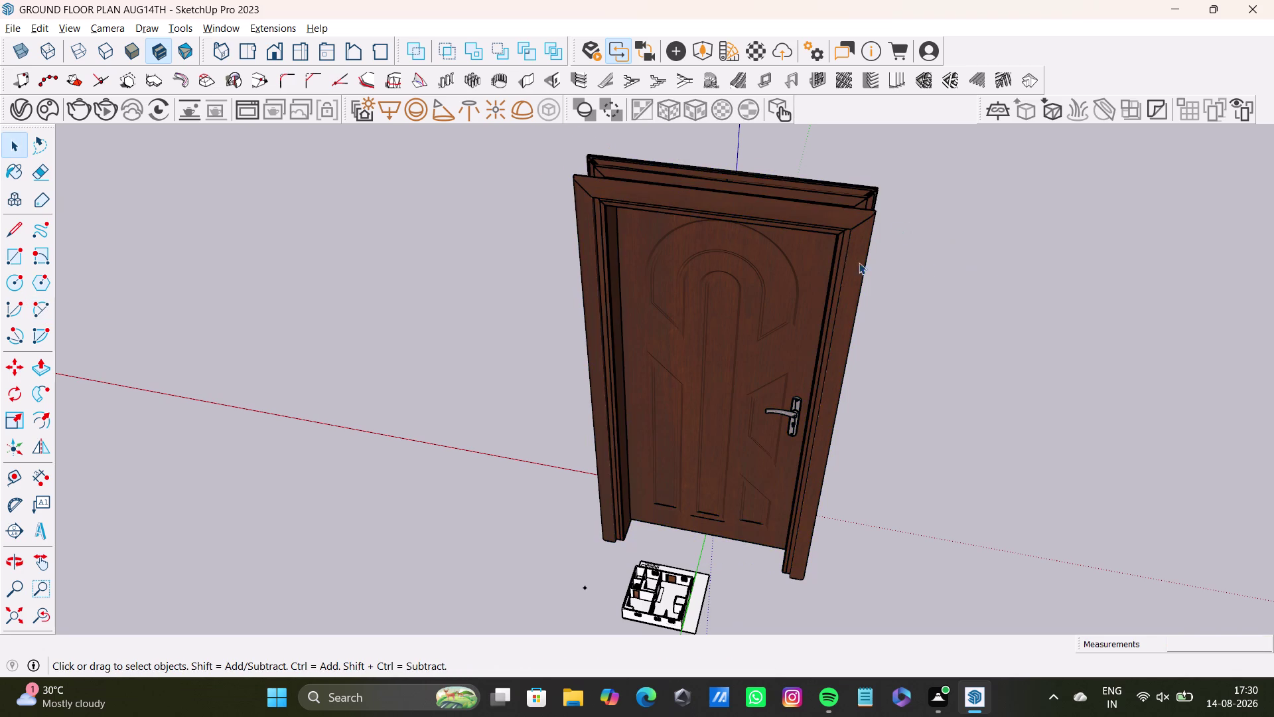
click(845, 259)
key(s)
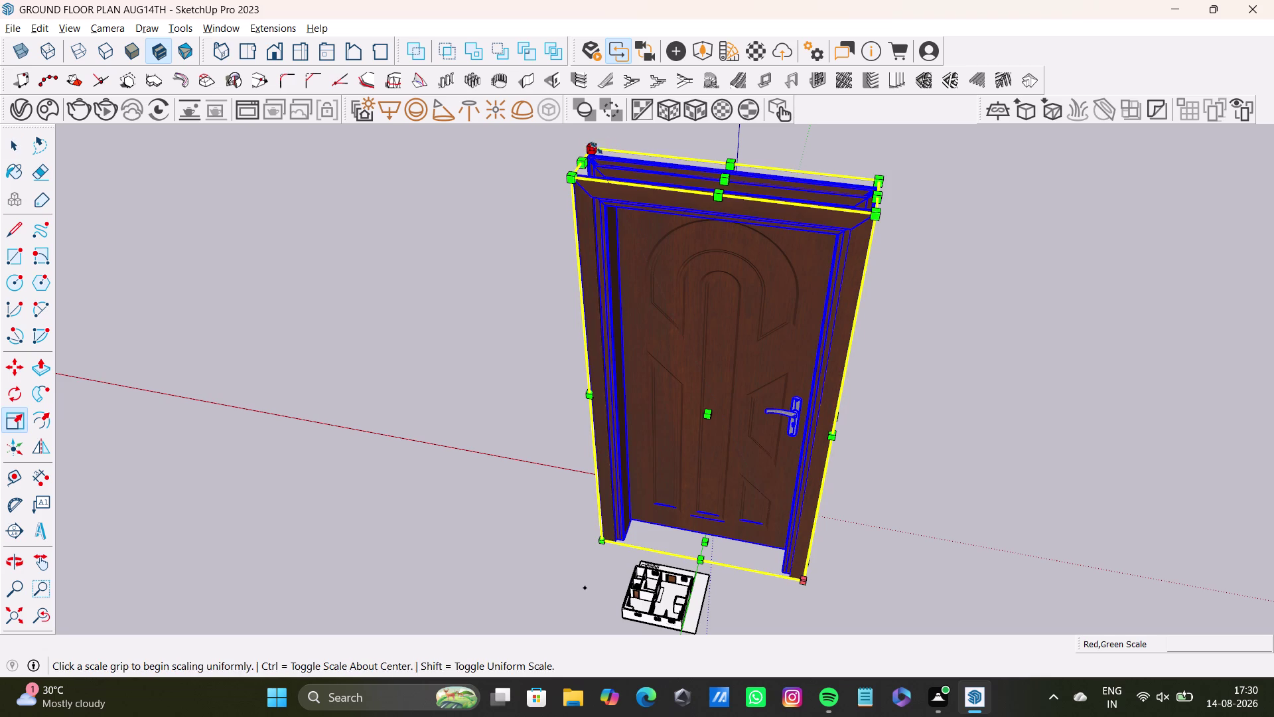
drag(594, 152, 911, 526)
scroll(up, 3)
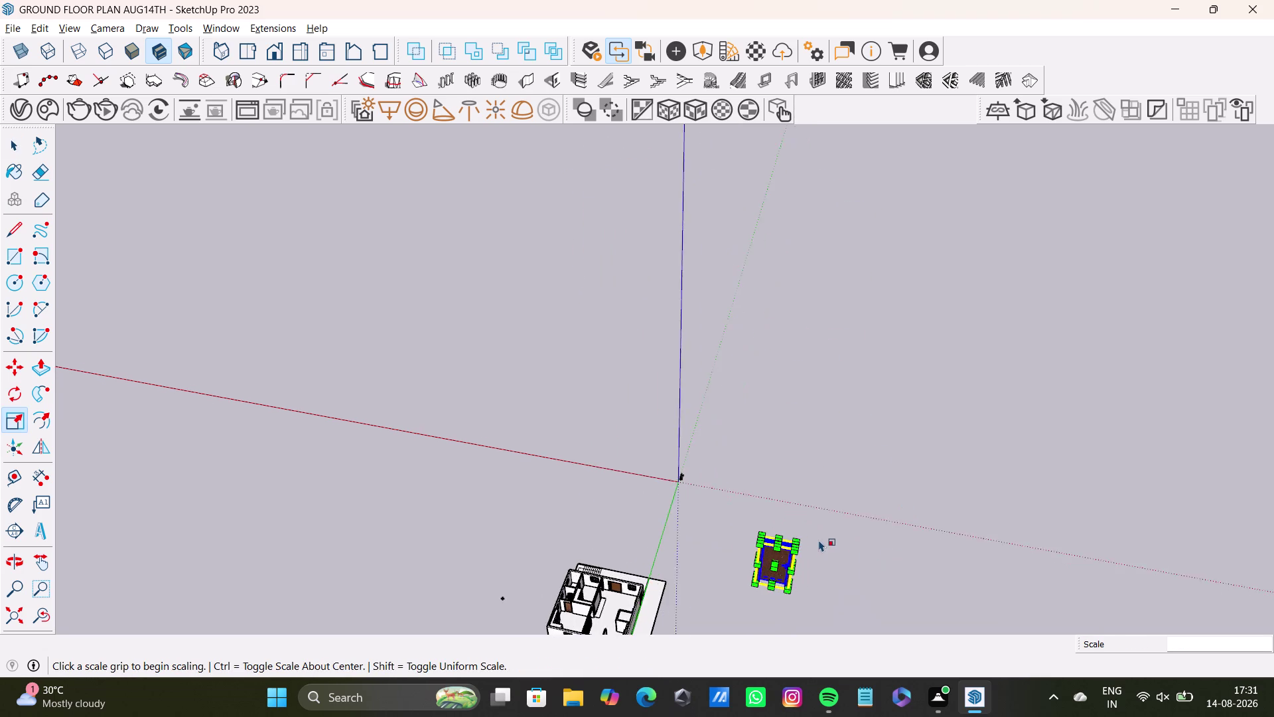
scroll(up, 3)
middle_drag(816, 543, 787, 344)
middle_drag(783, 526, 682, 262)
middle_drag(824, 592, 759, 589)
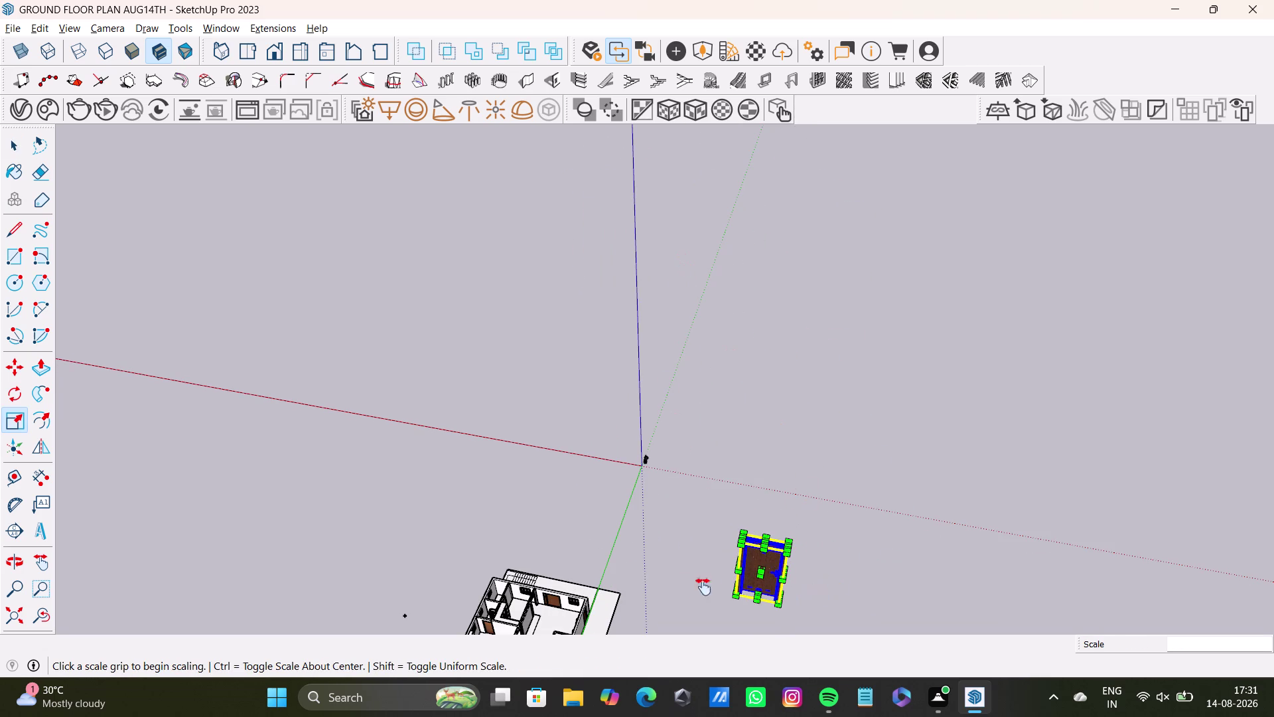
middle_drag(759, 589, 685, 586)
middle_drag(743, 555, 671, 596)
scroll(up, 3)
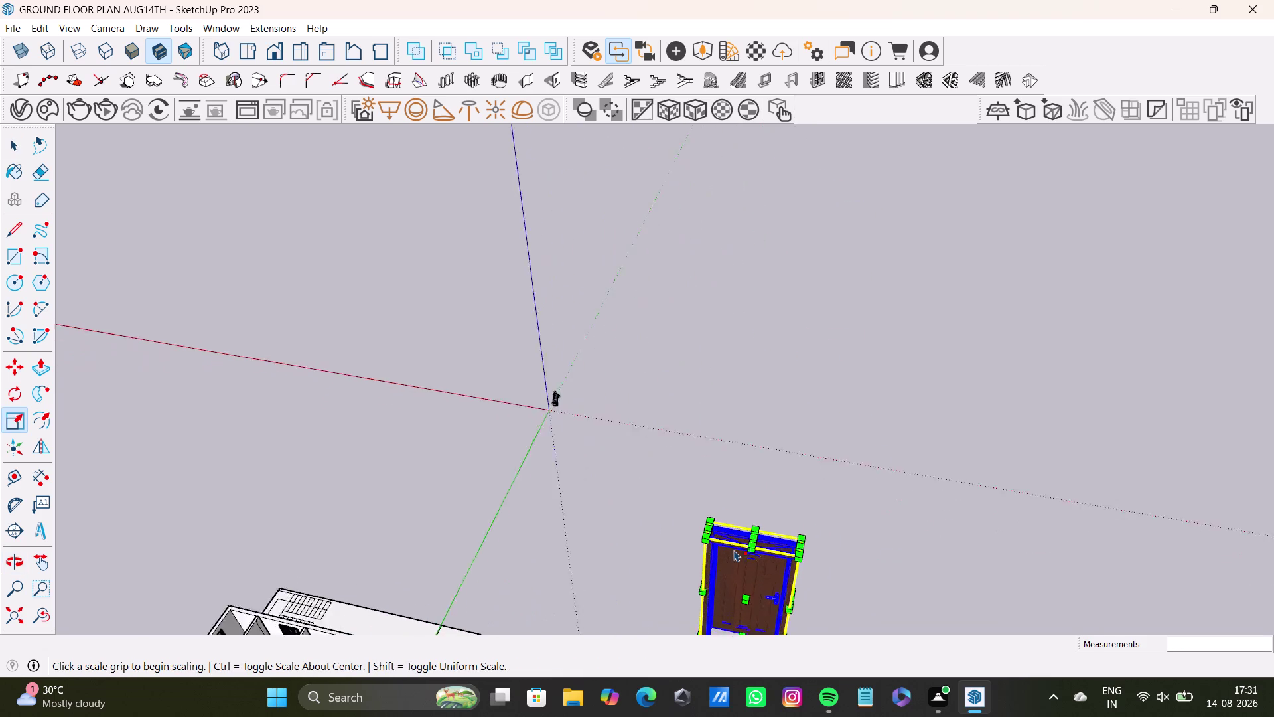
scroll(up, 3)
middle_drag(734, 549, 714, 261)
scroll(up, 3)
middle_drag(741, 377, 768, 468)
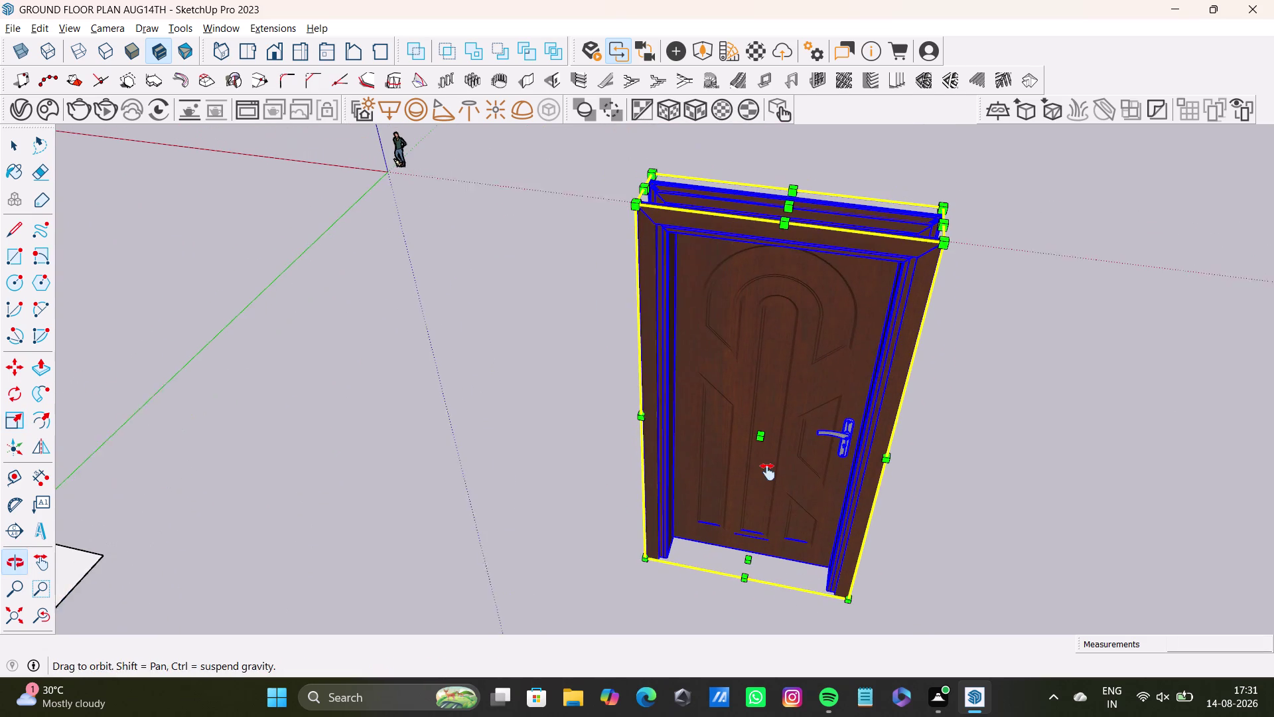
middle_drag(767, 468, 767, 473)
drag(653, 182, 827, 448)
scroll(down, 3)
middle_drag(897, 494, 715, 332)
scroll(up, 3)
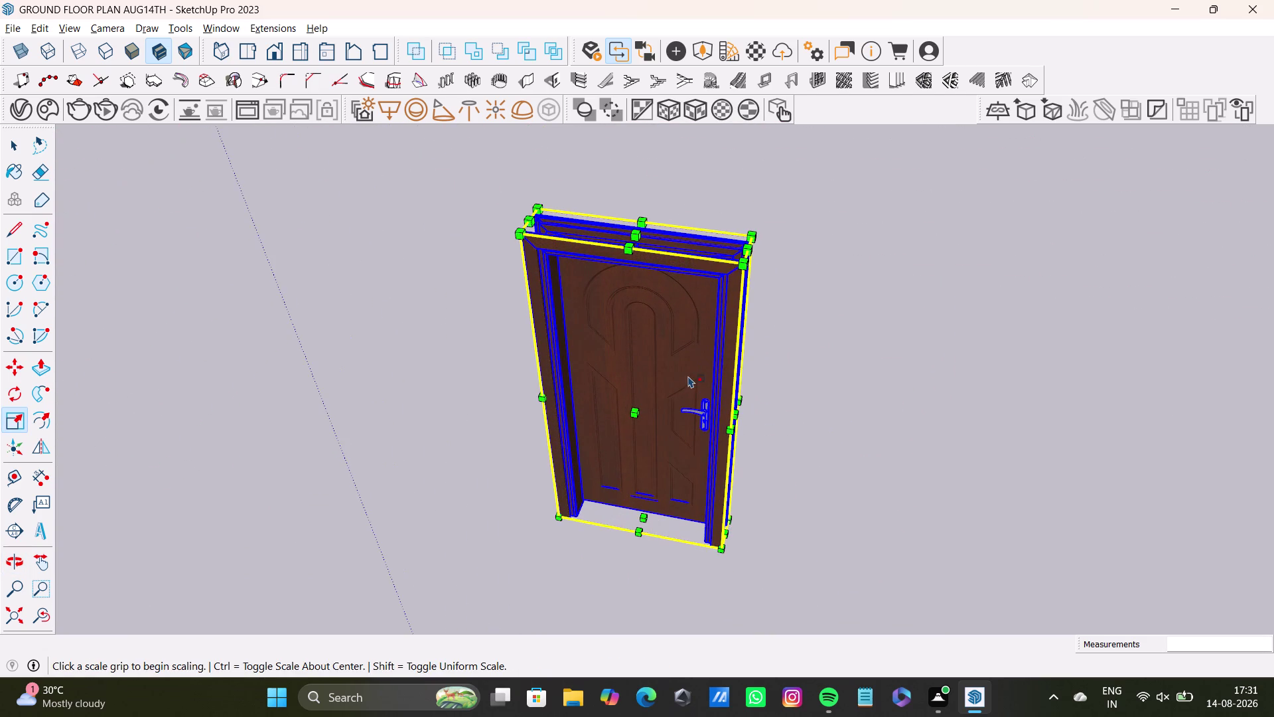
middle_drag(731, 483, 811, 474)
middle_drag(657, 410, 1176, 333)
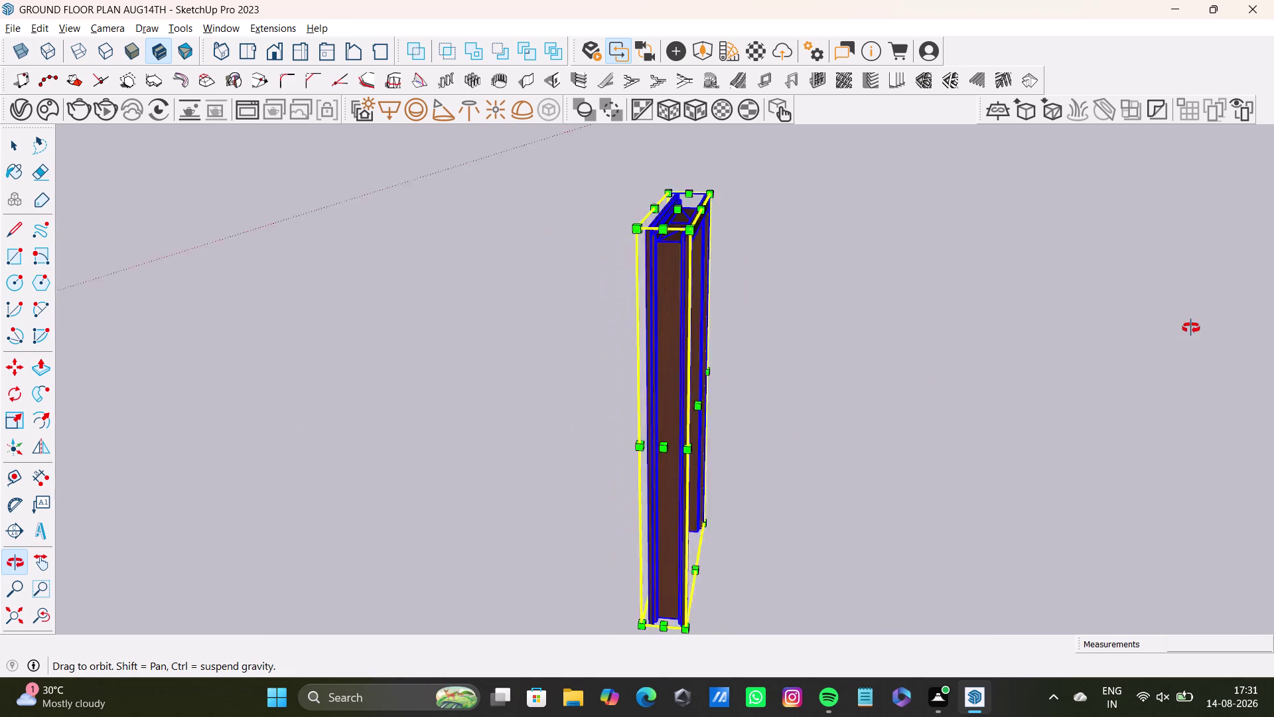
middle_drag(1176, 332, 1191, 327)
middle_drag(761, 472, 1028, 482)
middle_drag(742, 406, 195, 424)
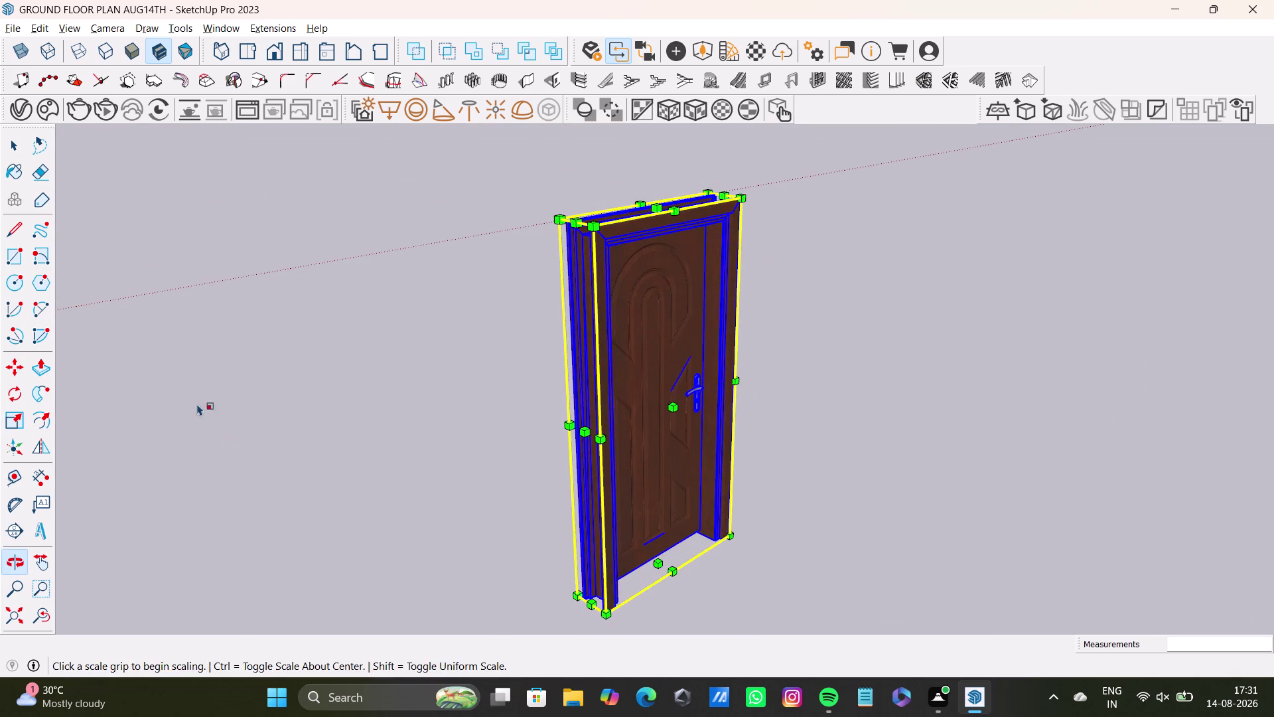
key(m)
Move the door by its top corner to stand beside the house's base slab.
click(745, 196)
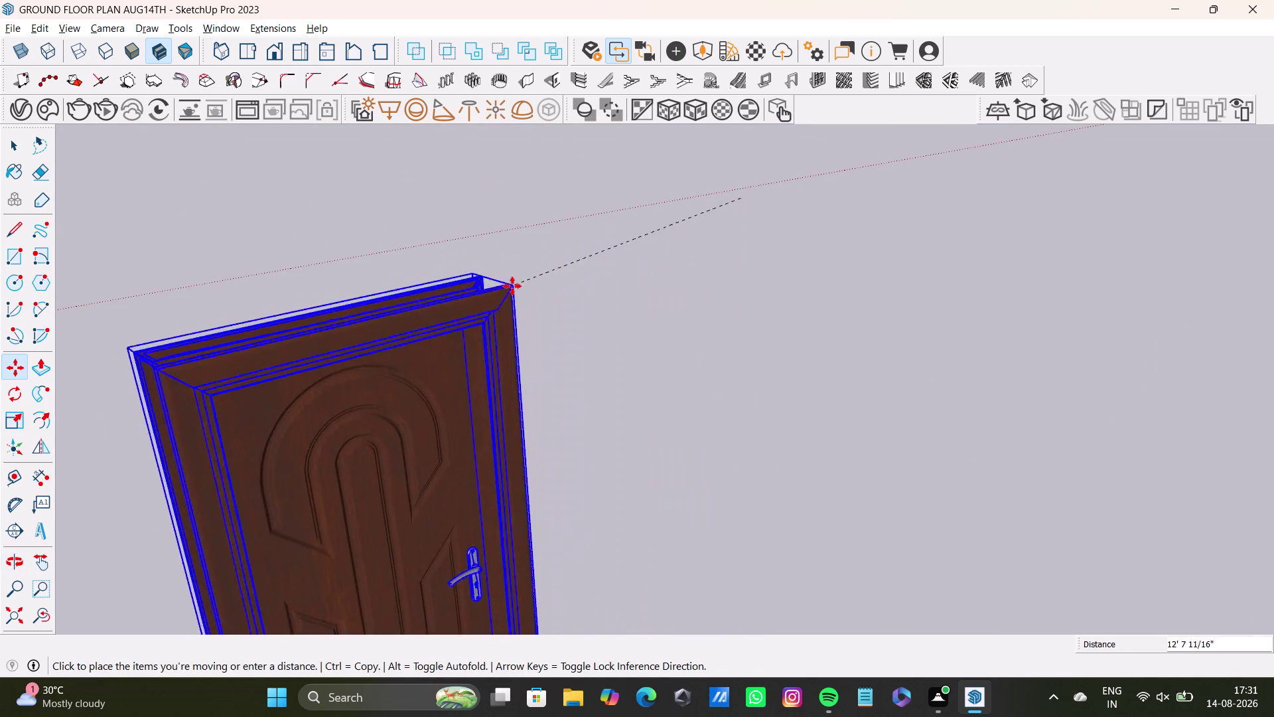
scroll(down, 3)
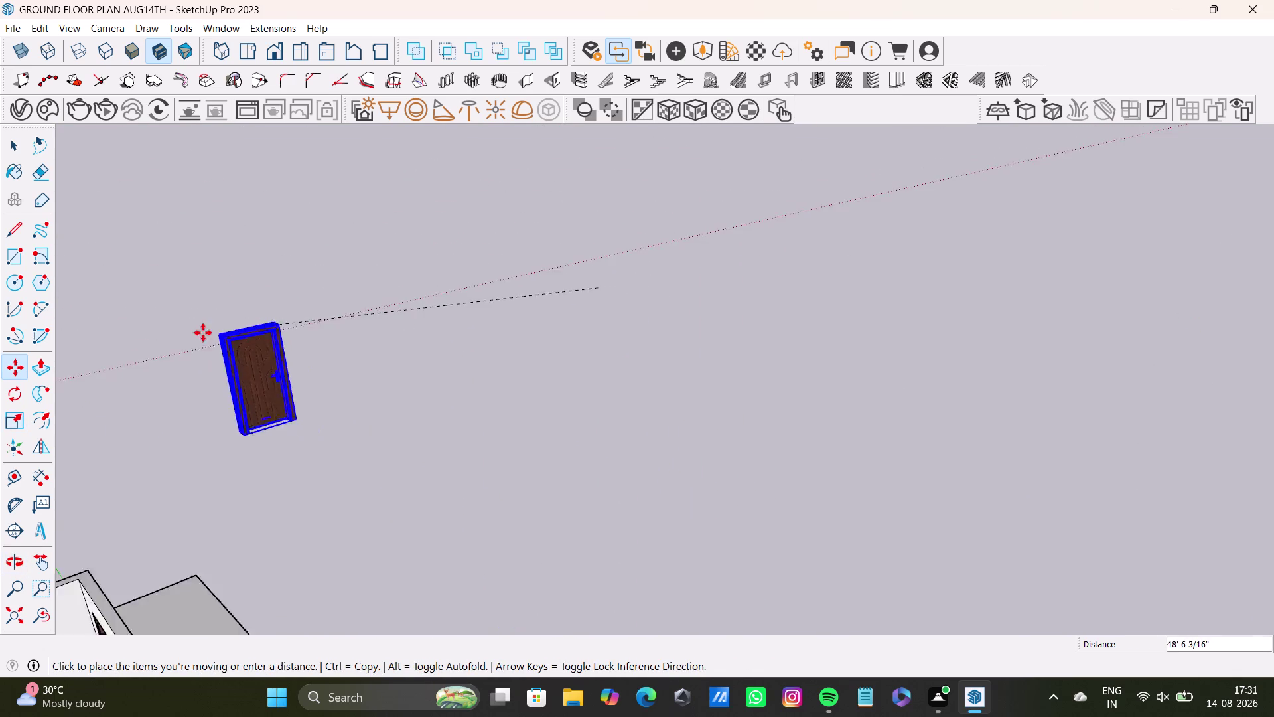
scroll(down, 3)
middle_drag(191, 437, 543, 281)
scroll(up, 3)
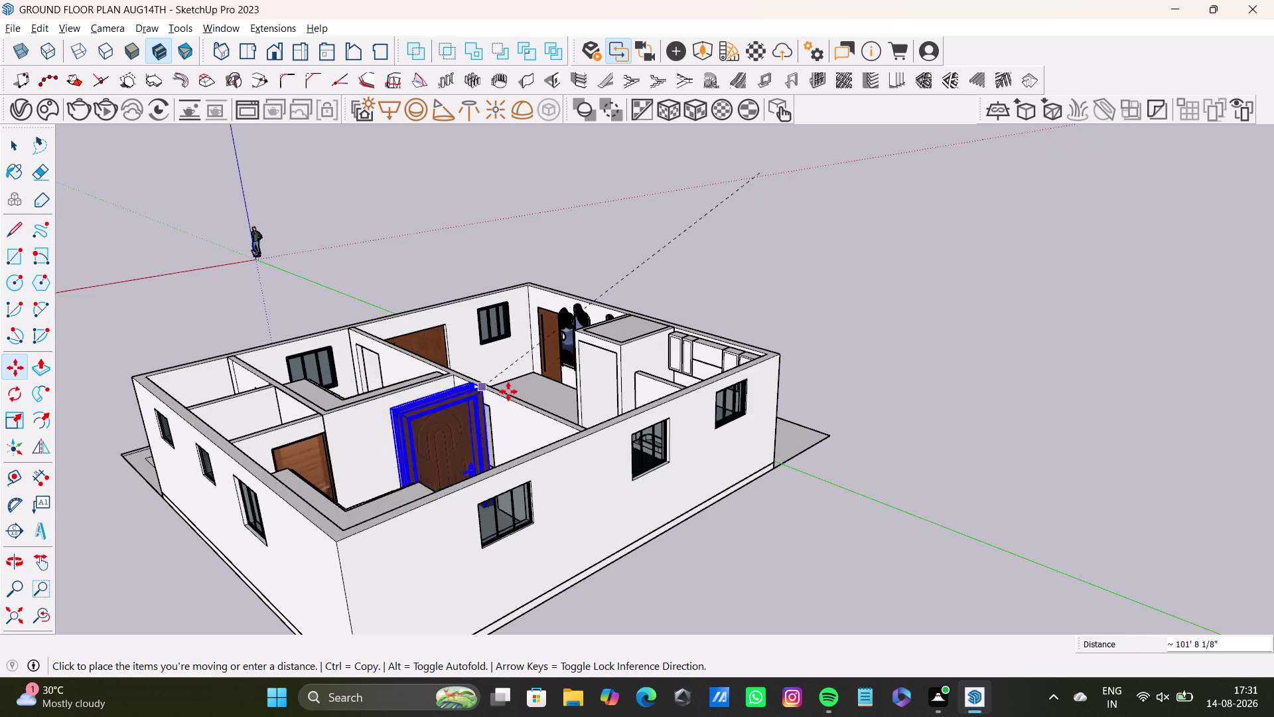
middle_drag(538, 404, 247, 496)
click(1056, 292)
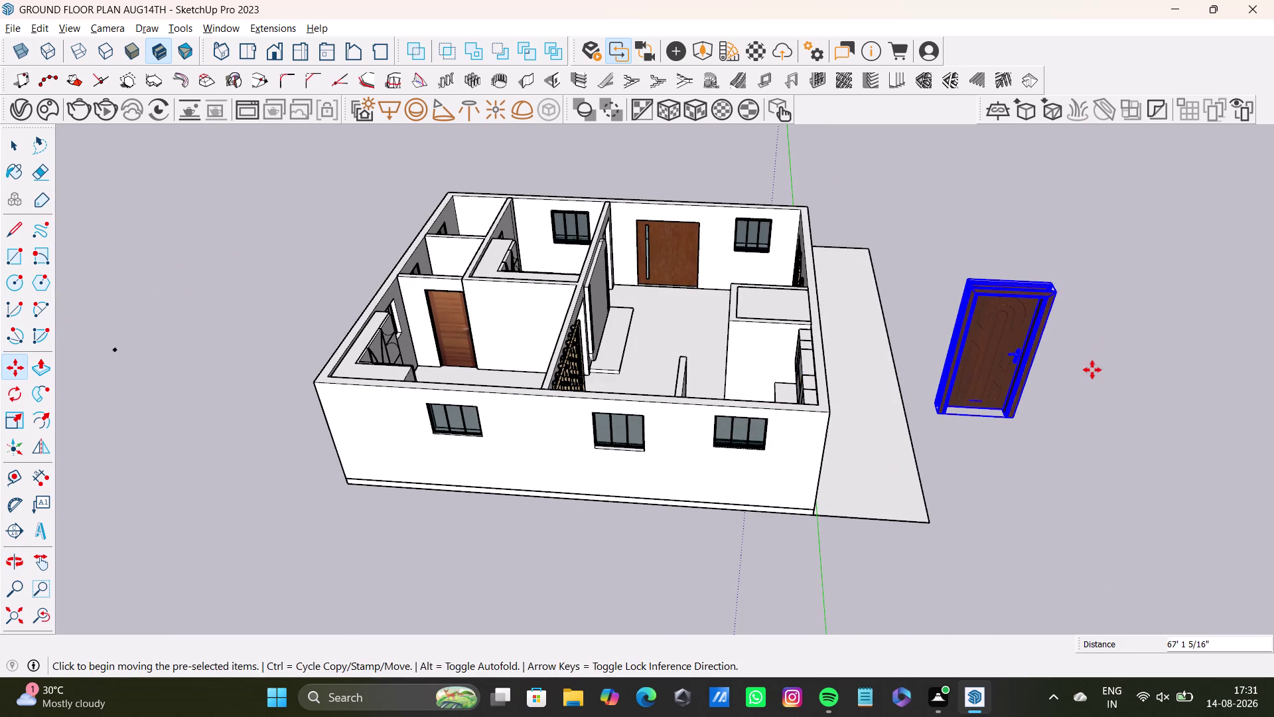
middle_drag(1092, 370, 916, 440)
scroll(up, 3)
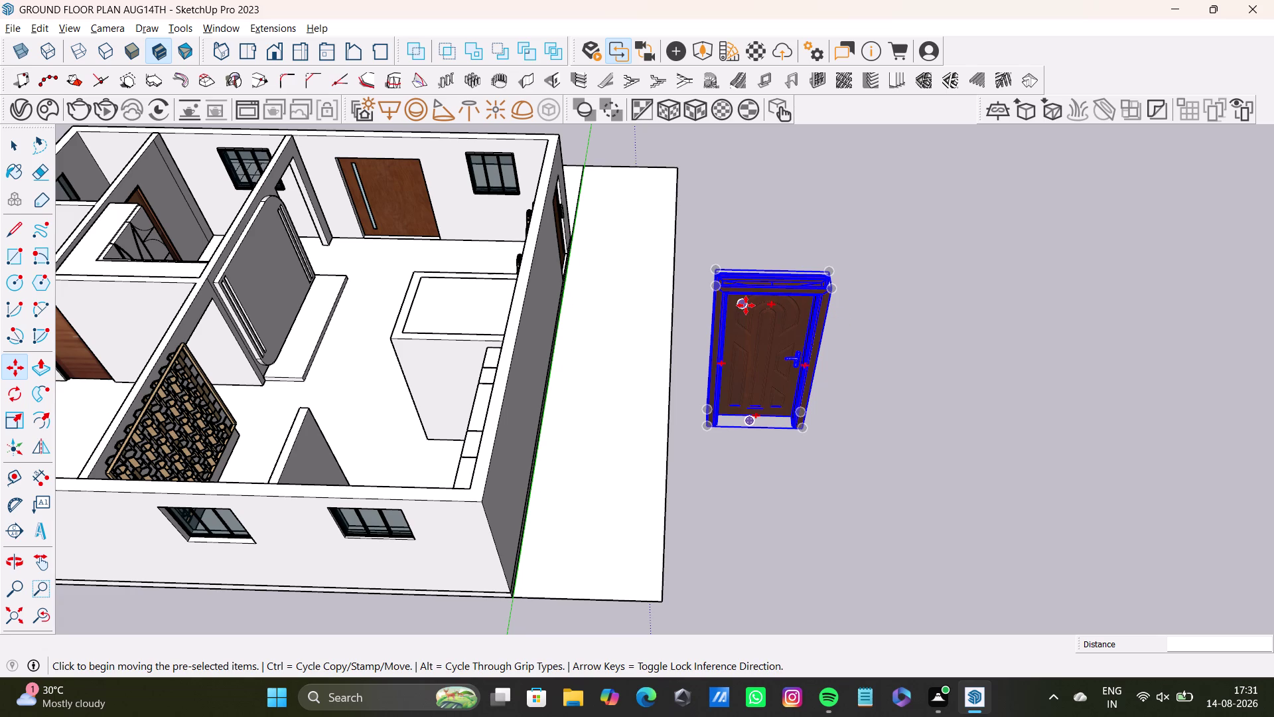
scroll(up, 3)
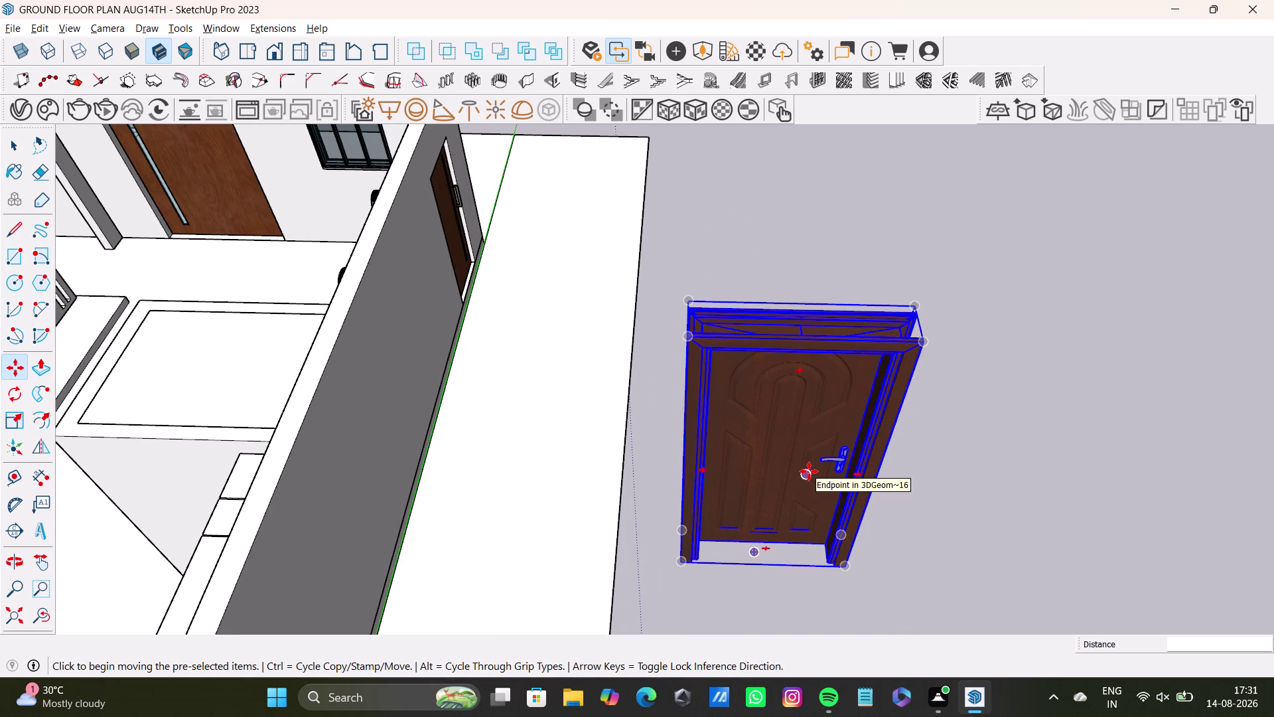
Scale the wooden door to 0.55 along the green axis.
key(s)
drag(785, 471, 784, 454)
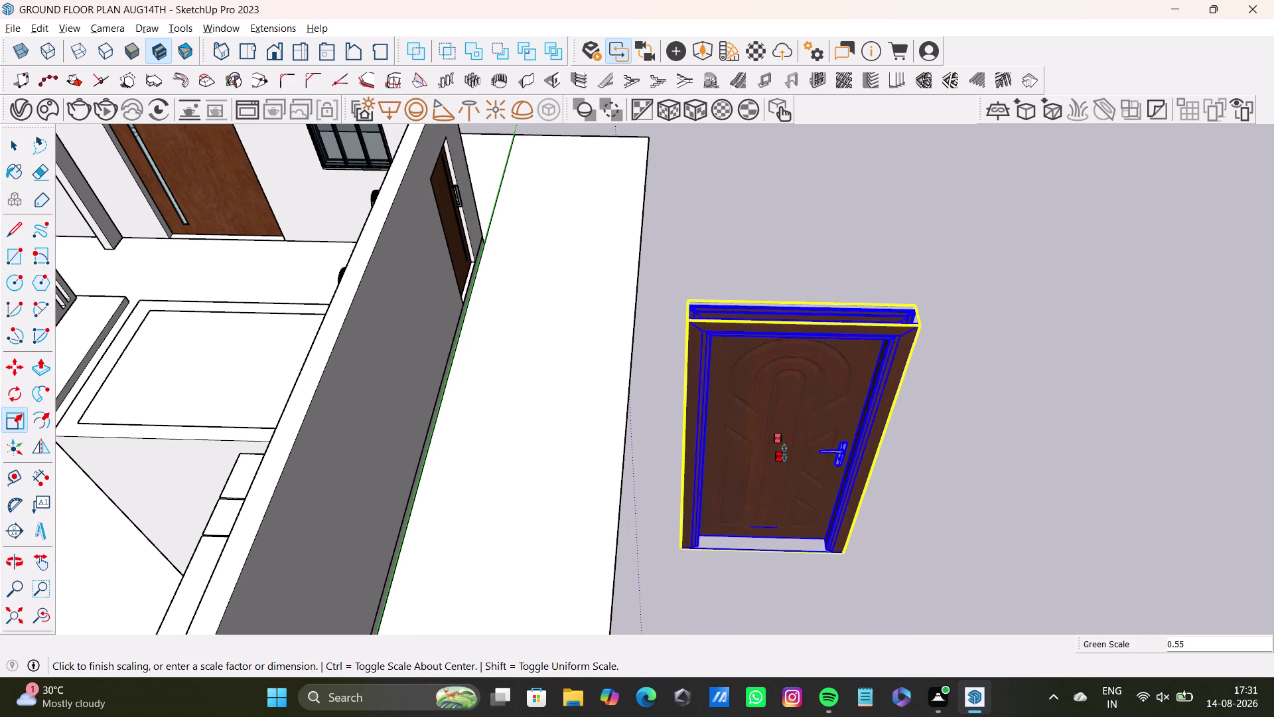
drag(784, 455, 785, 444)
key(space)
middle_drag(816, 486, 813, 550)
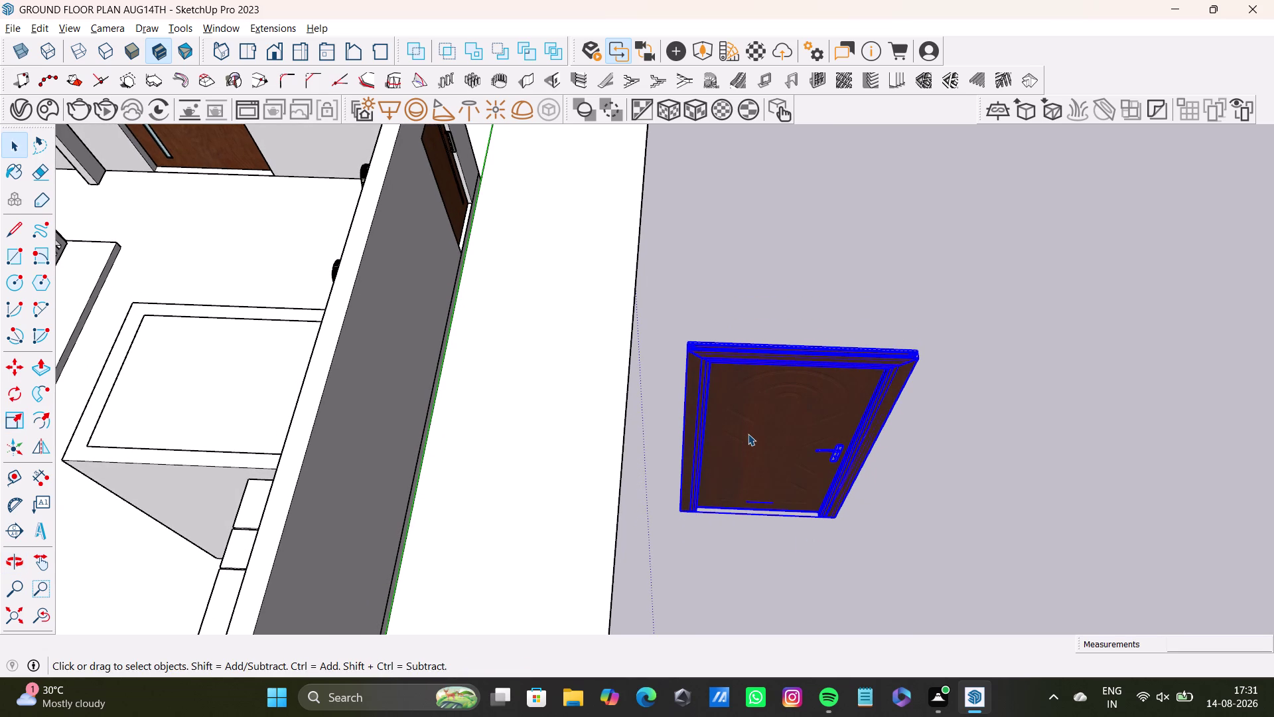
Rotate the door upright around its top corner.
key(q)
drag(690, 349, 699, 349)
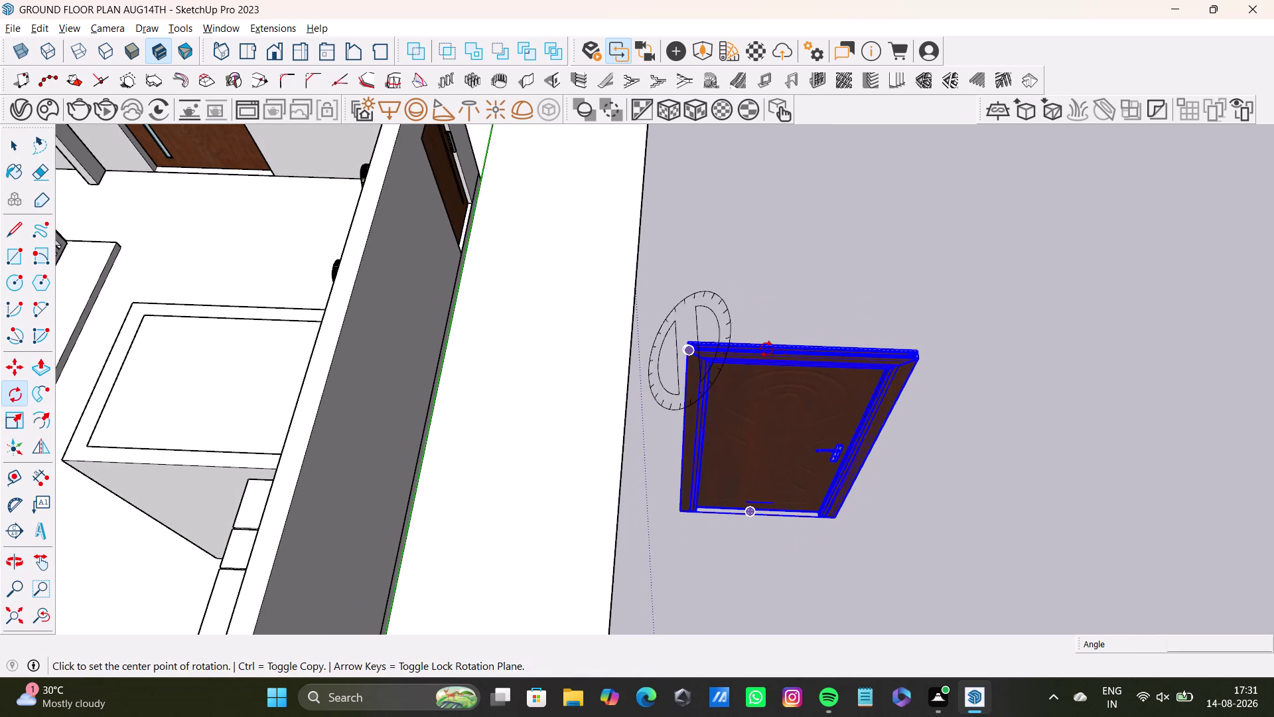
click(924, 351)
key(space)
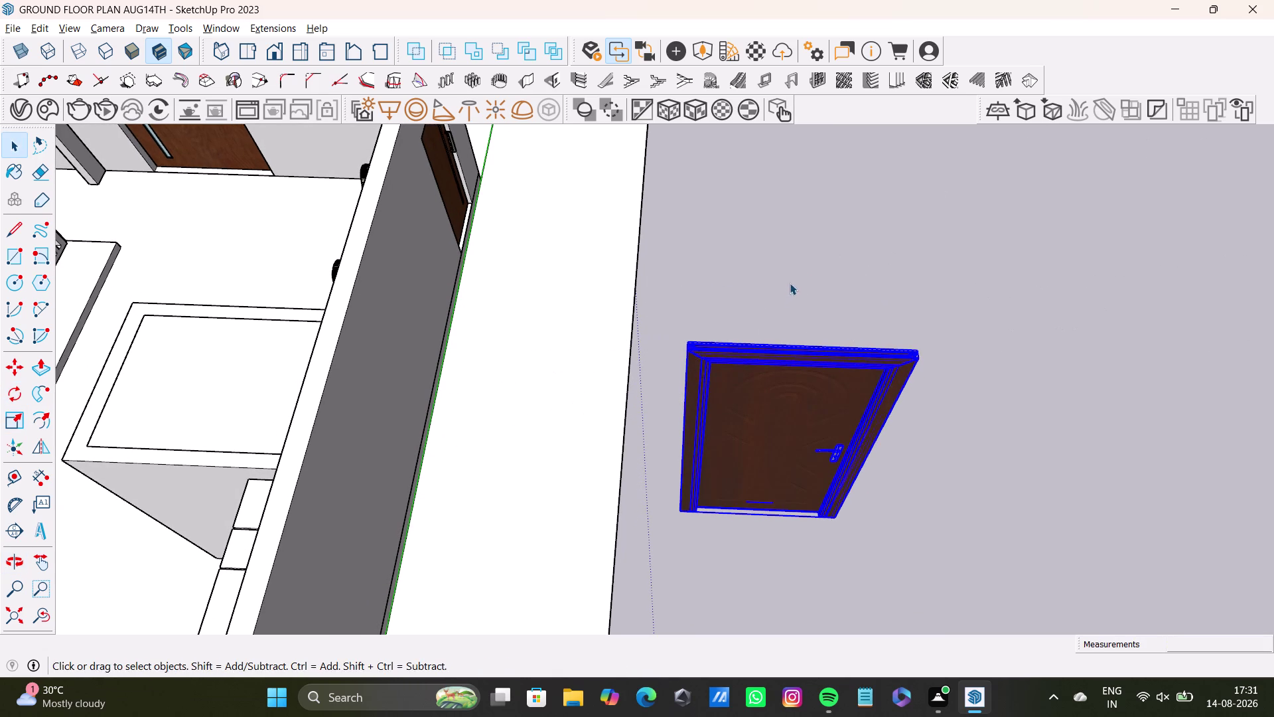
key(q)
click(691, 349)
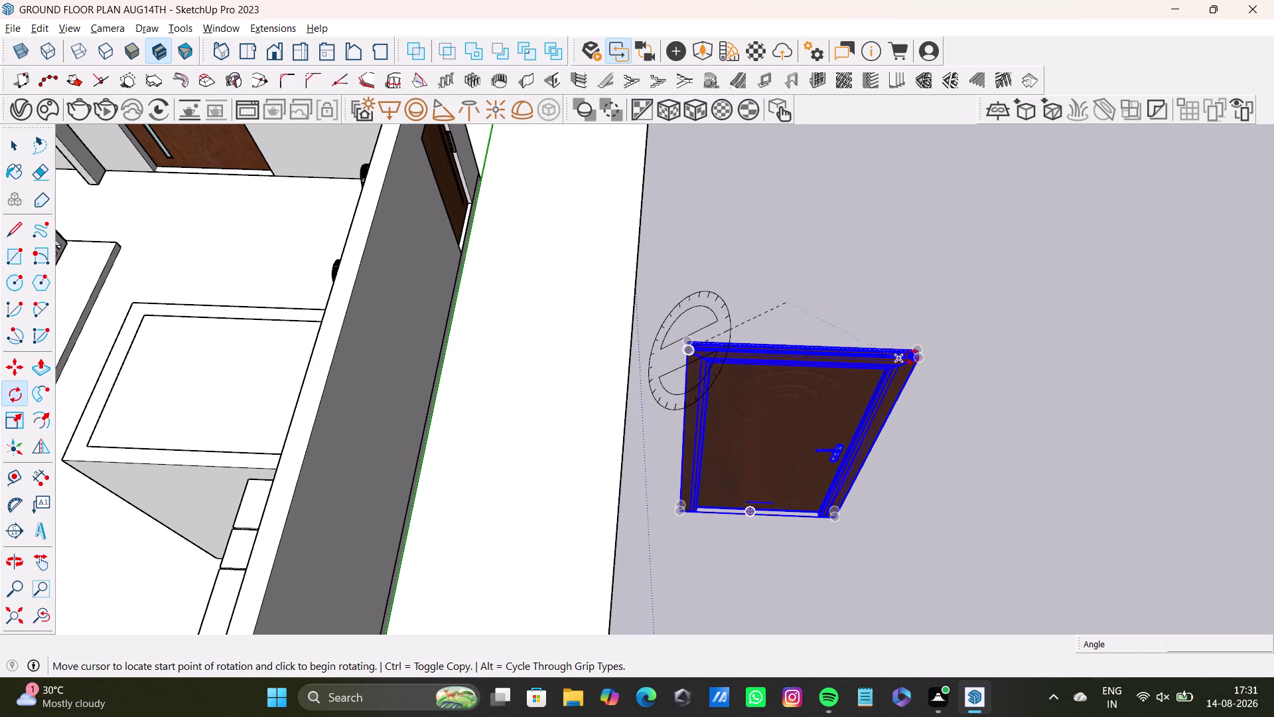
drag(923, 357, 924, 349)
key(space)
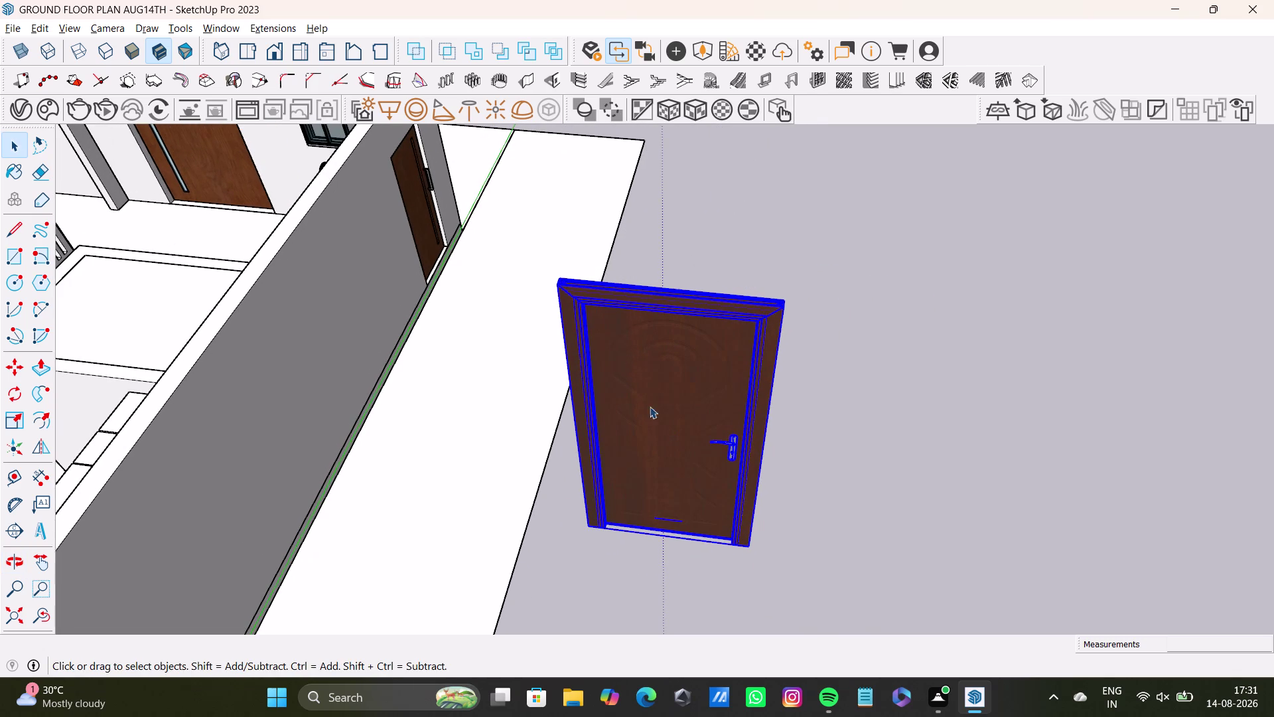
middle_drag(691, 433, 785, 461)
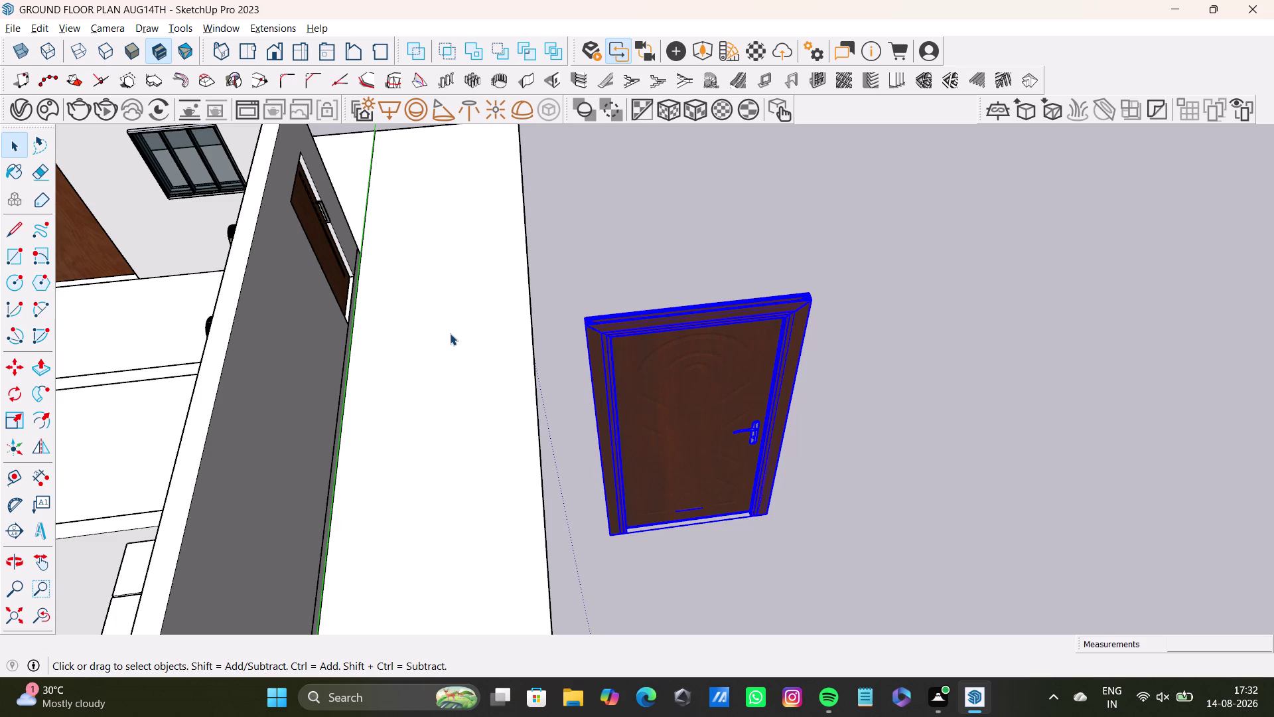
Select the plain door beside the house and put the carved panel door in its place.
scroll(down, 3)
middle_drag(689, 382, 548, 347)
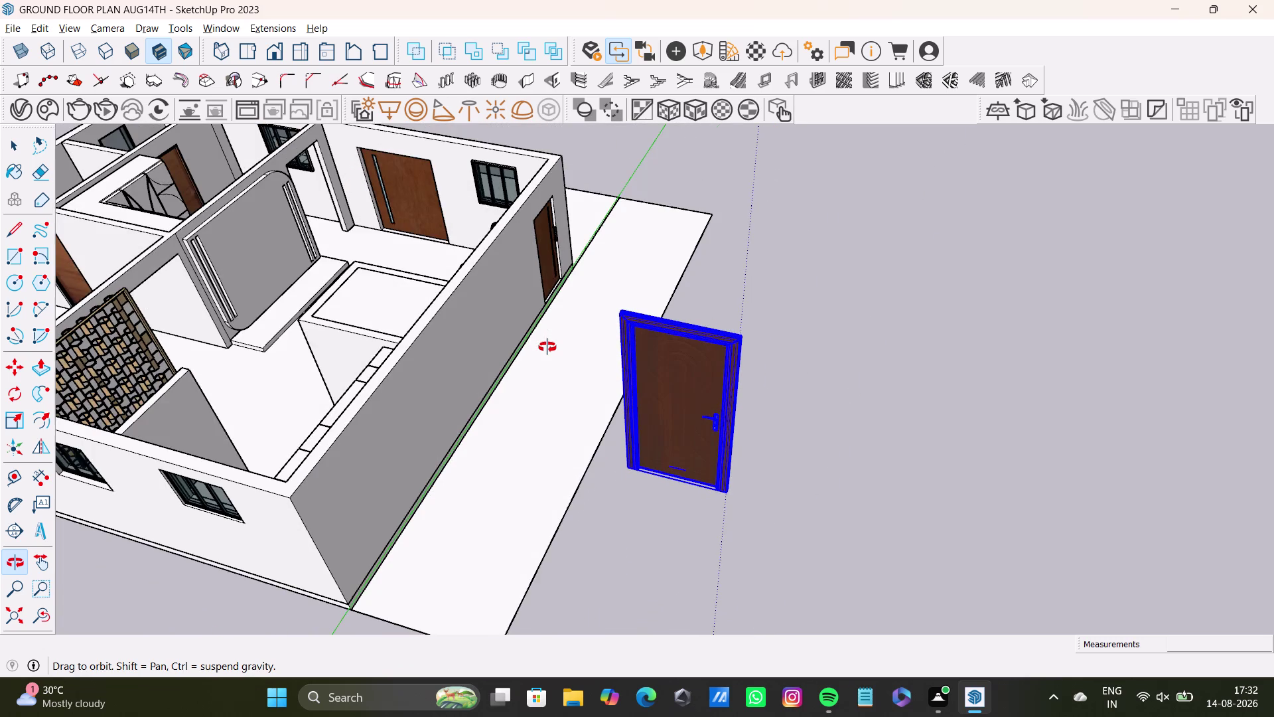
middle_drag(547, 347, 557, 343)
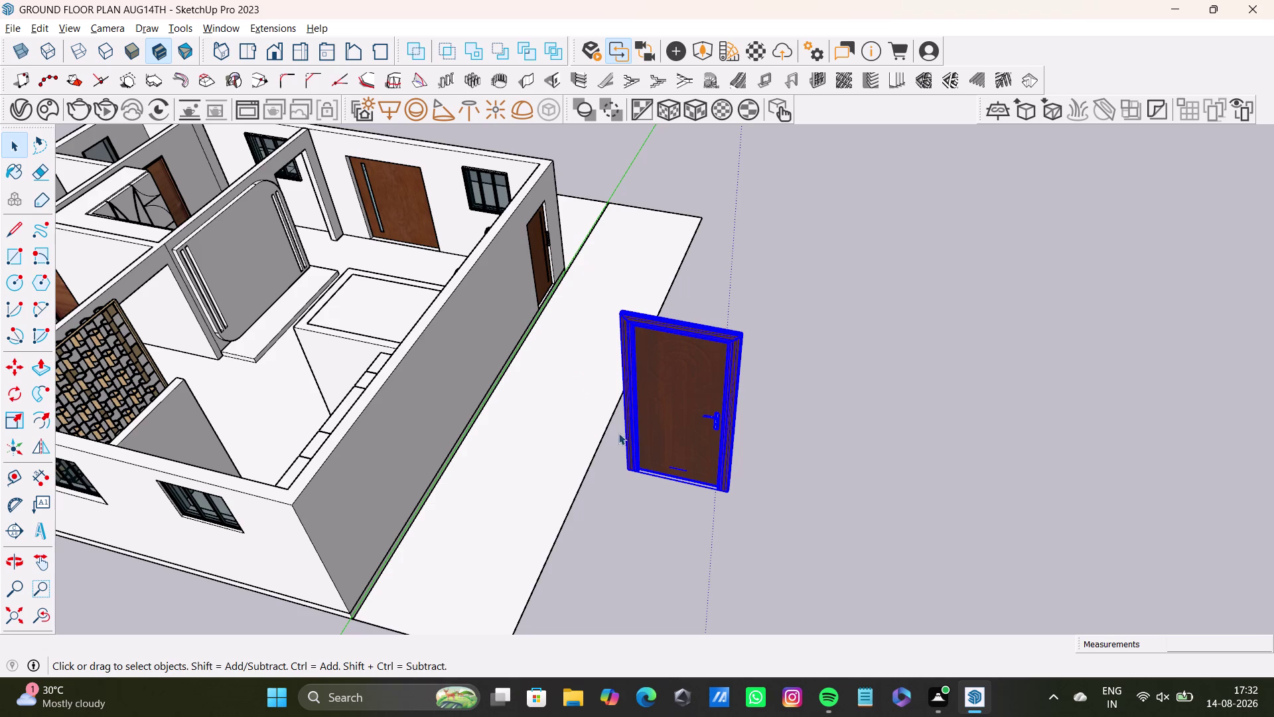
middle_drag(640, 430, 629, 371)
click(660, 349)
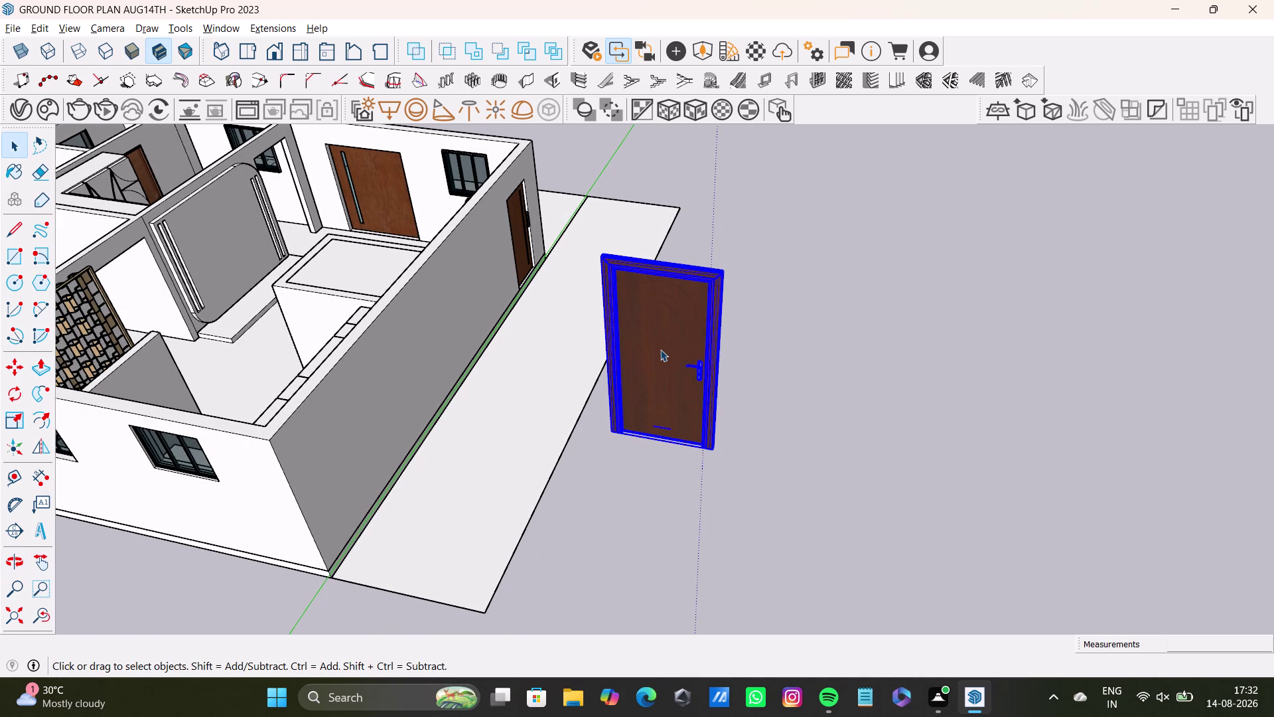
key(s)
drag(660, 366, 654, 375)
key(space)
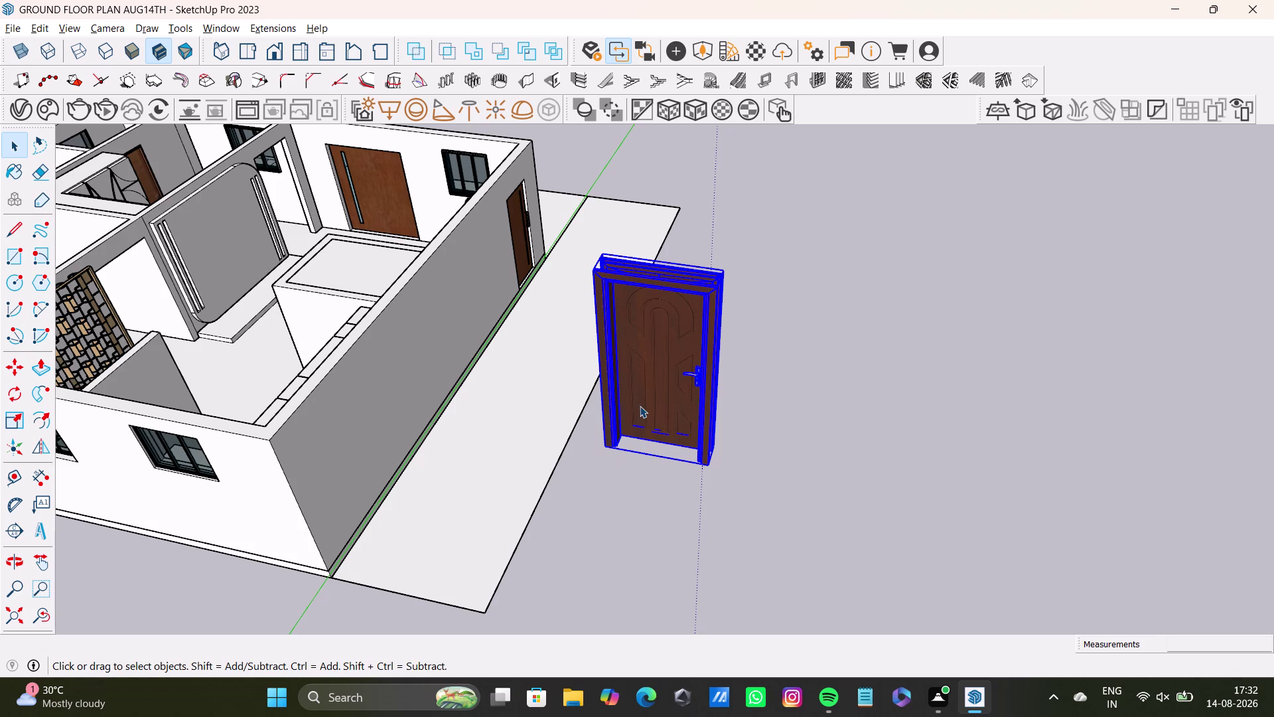
Narrow the arched-panel door to 0.74 along the green axis.
key(s)
drag(653, 379, 656, 369)
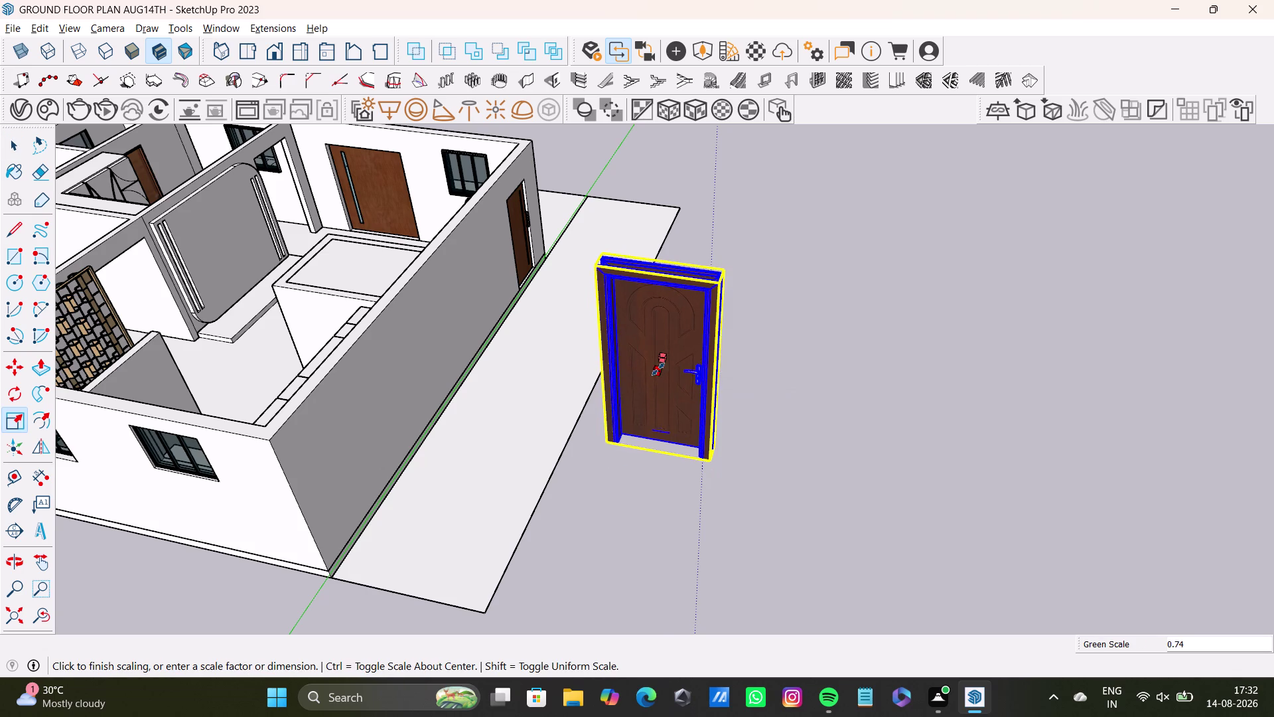
drag(656, 370, 658, 369)
key(space)
middle_drag(692, 424, 609, 515)
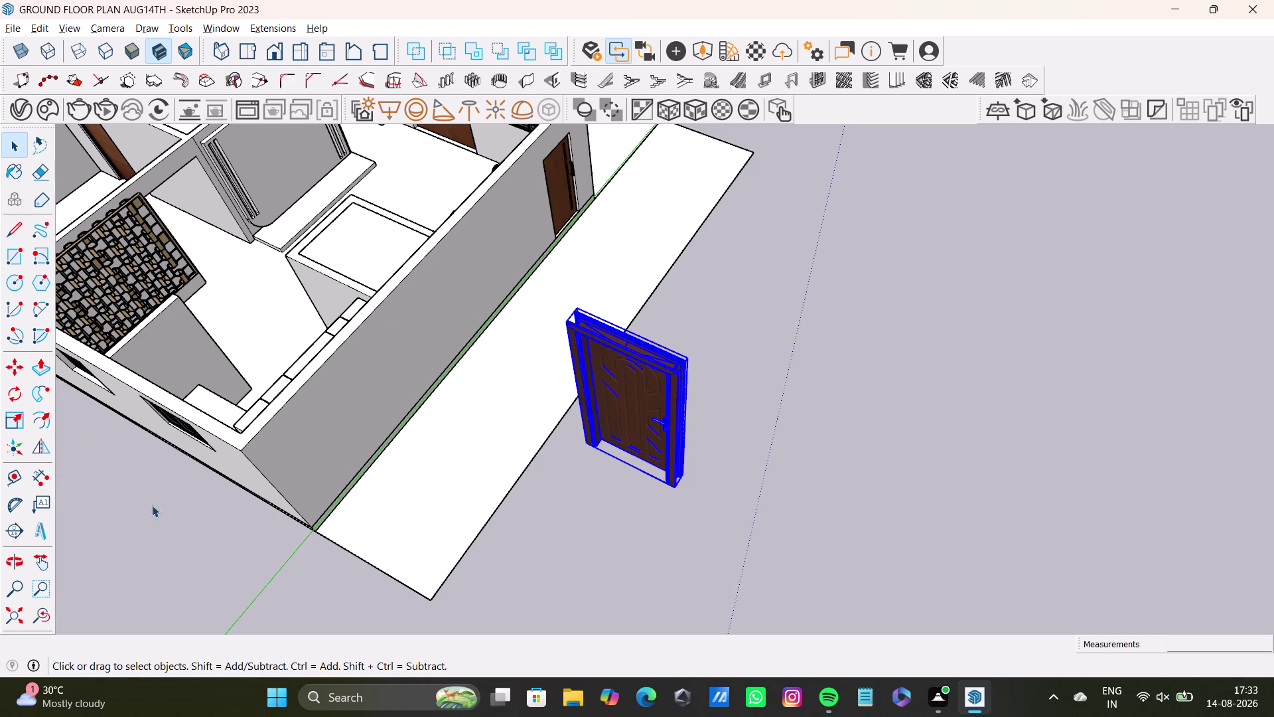
Orbit around the house to inspect the carved panel door.
scroll(down, 3)
middle_drag(584, 360, 525, 382)
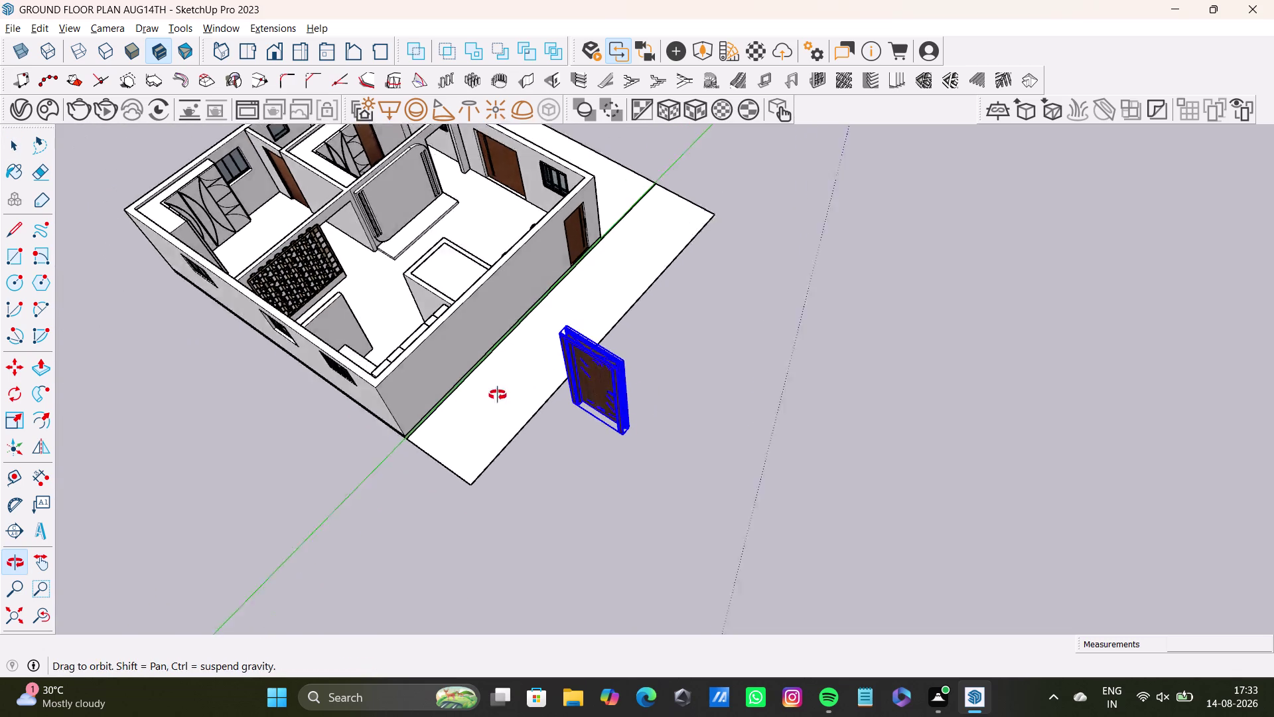
middle_drag(525, 383, 454, 417)
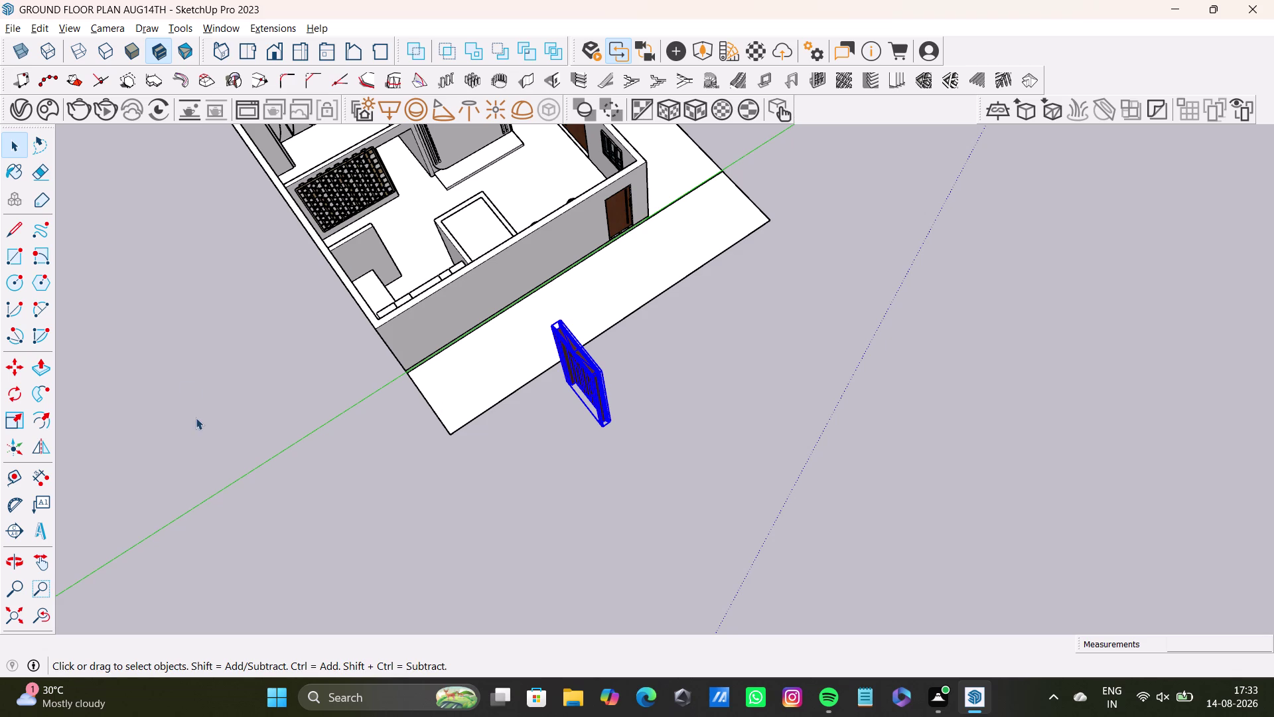
scroll(up, 3)
middle_drag(596, 365, 649, 364)
middle_drag(619, 392, 707, 379)
With Rotate active on the door, orbit over the house interior and back to the door.
key(q)
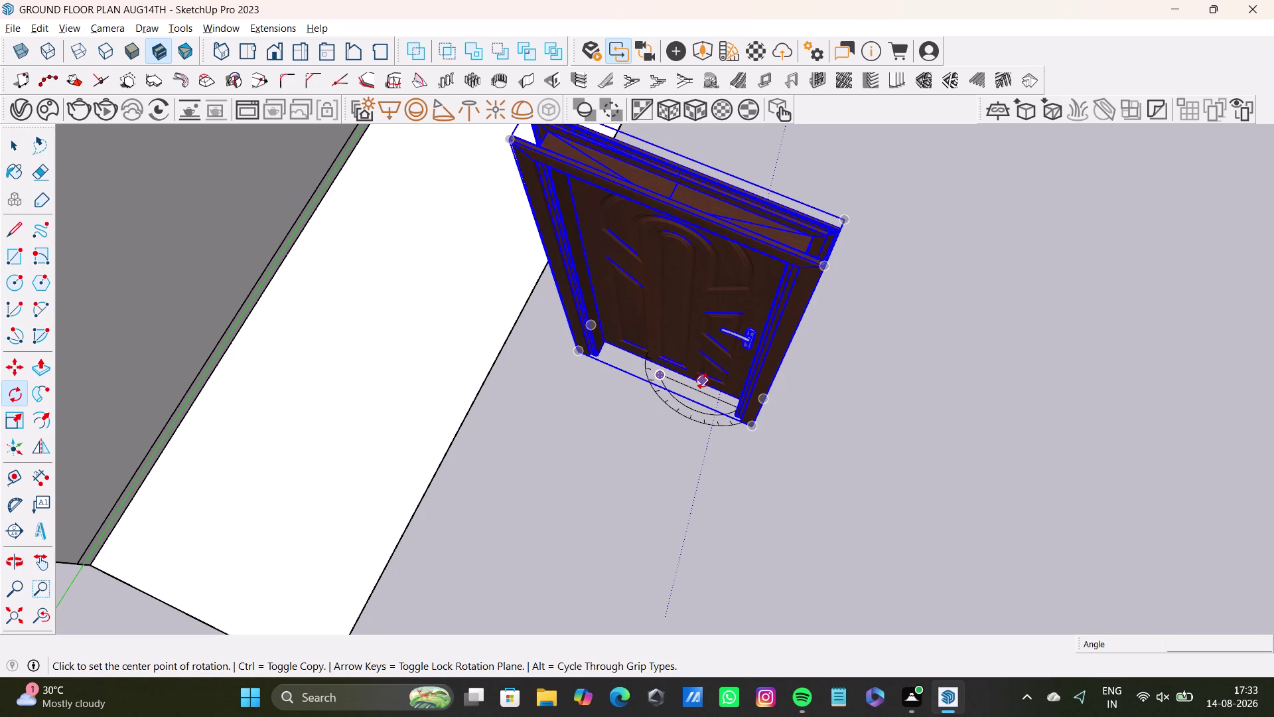
middle_drag(799, 371, 263, 368)
scroll(down, 3)
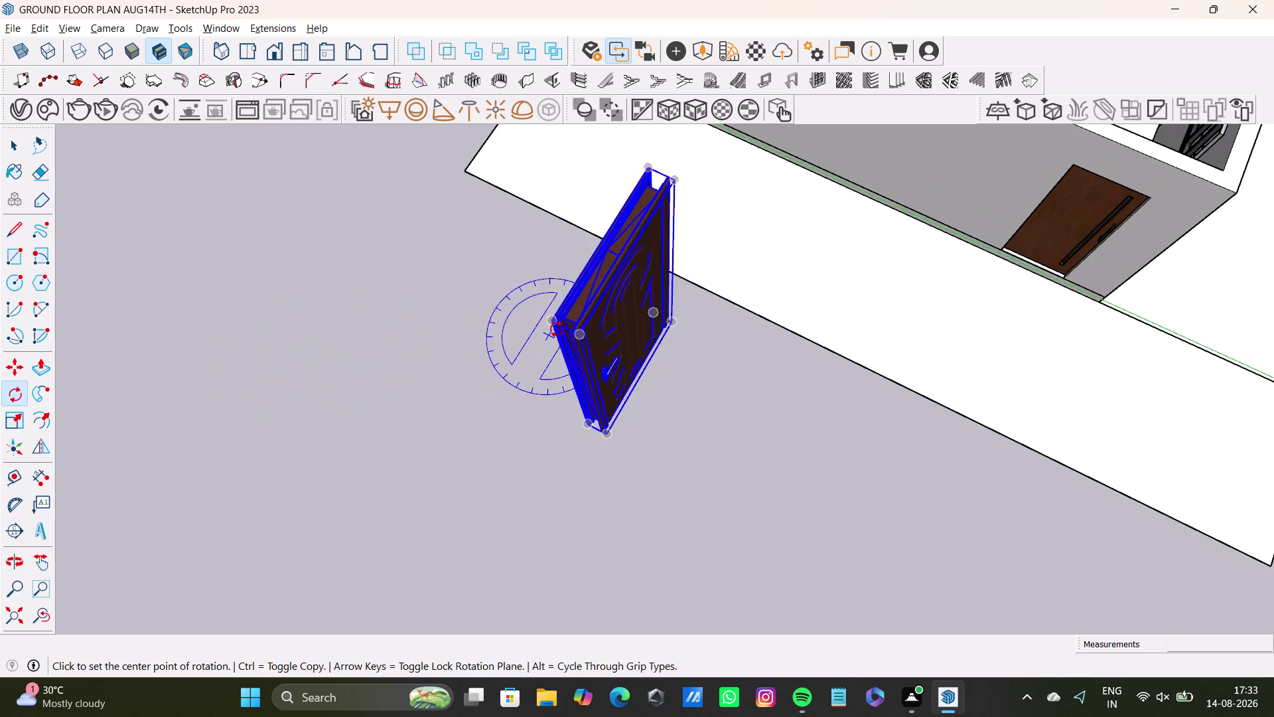
scroll(down, 3)
middle_drag(598, 323, 493, 403)
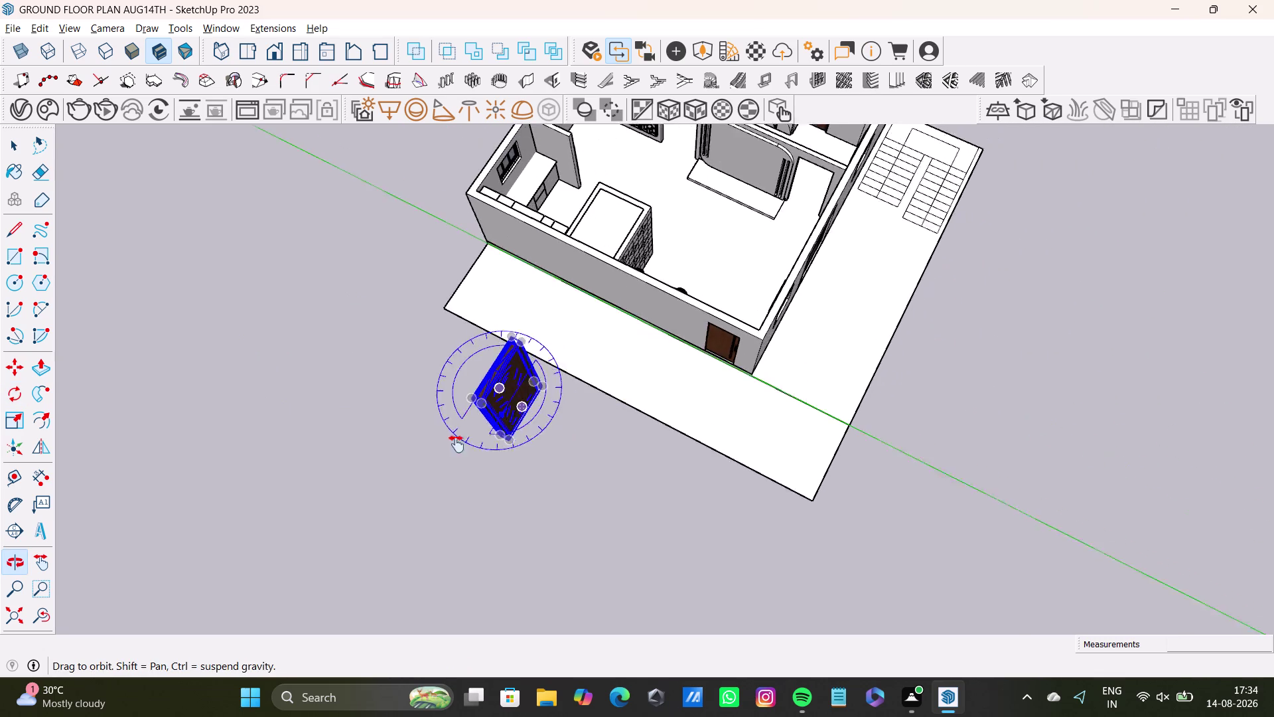
middle_drag(494, 403, 424, 481)
scroll(up, 3)
middle_drag(584, 253, 542, 424)
middle_drag(572, 405, 573, 404)
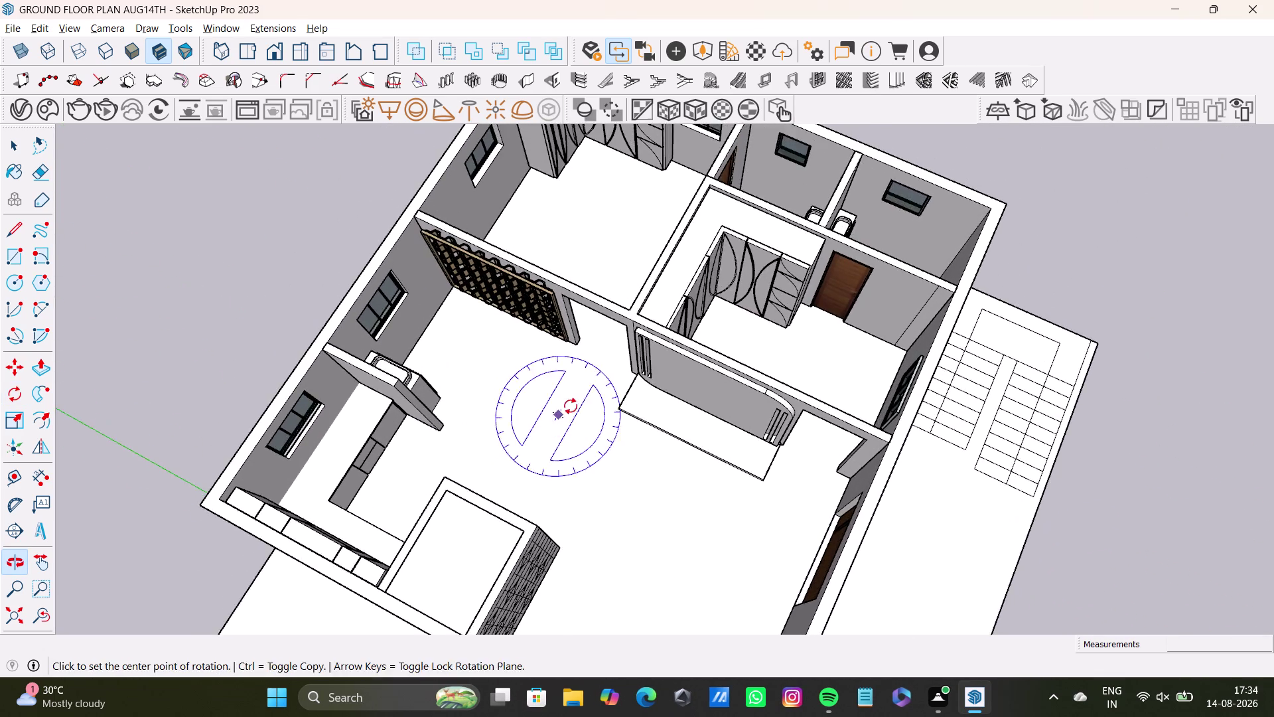
middle_drag(573, 404, 734, 341)
middle_drag(703, 433, 377, 420)
middle_drag(372, 401, 419, 371)
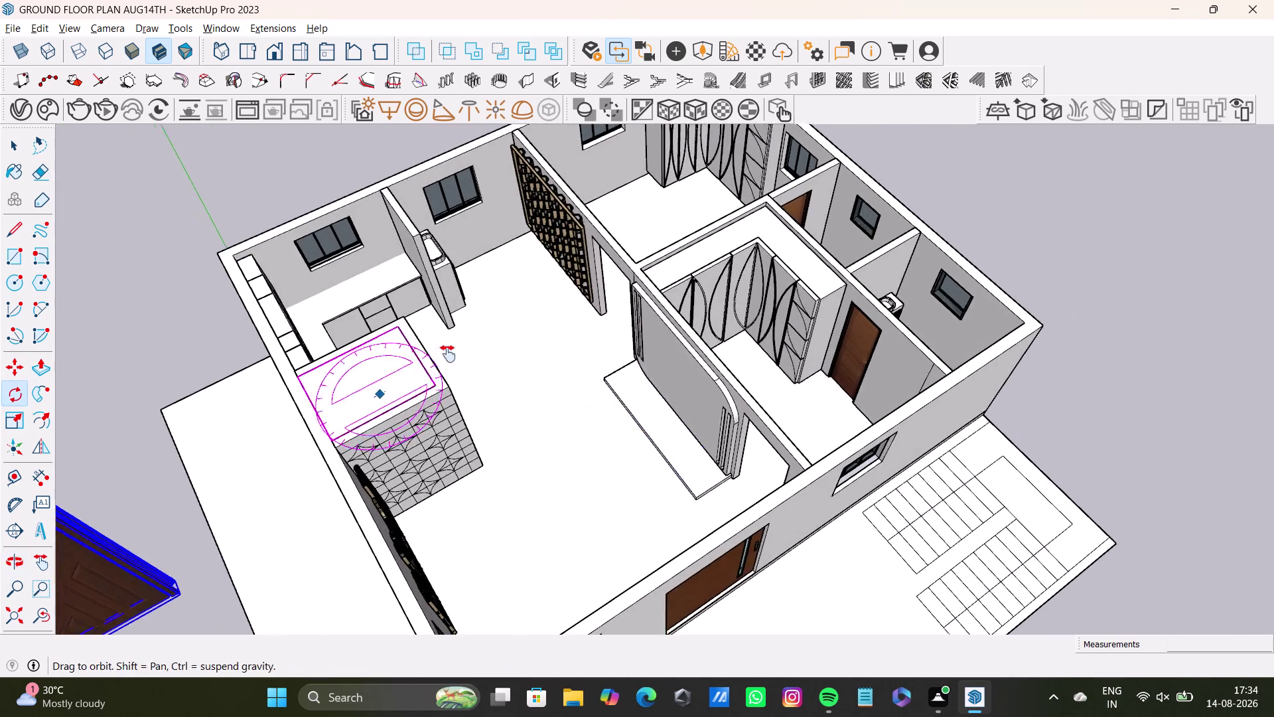
middle_drag(419, 371, 616, 262)
key(q)
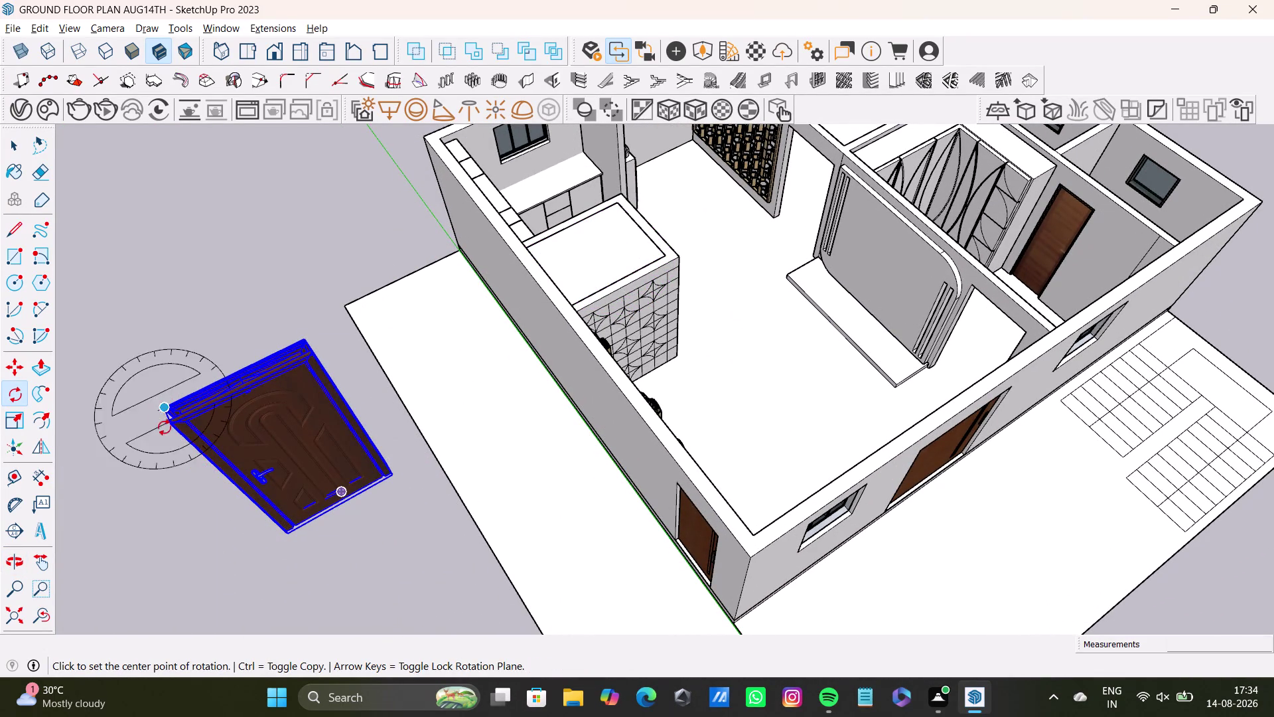
drag(169, 422, 181, 418)
click(315, 354)
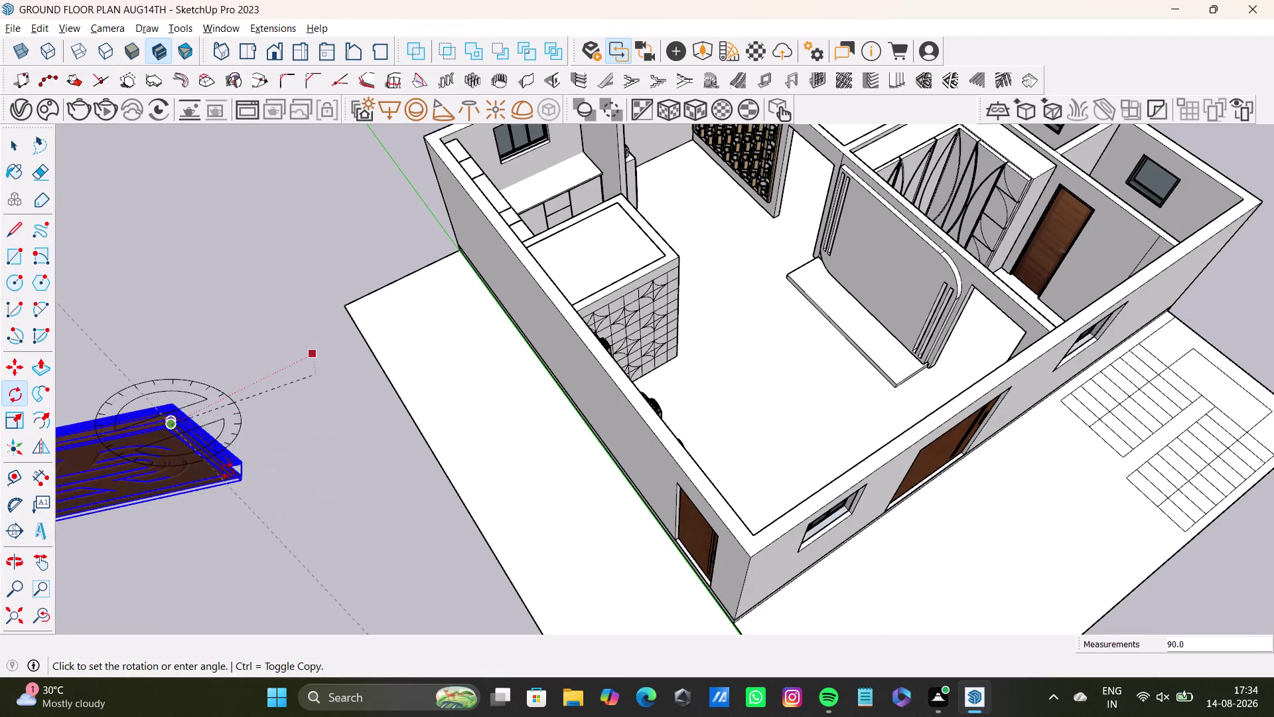
key(space)
key(q)
drag(168, 425, 185, 415)
click(314, 349)
key(space)
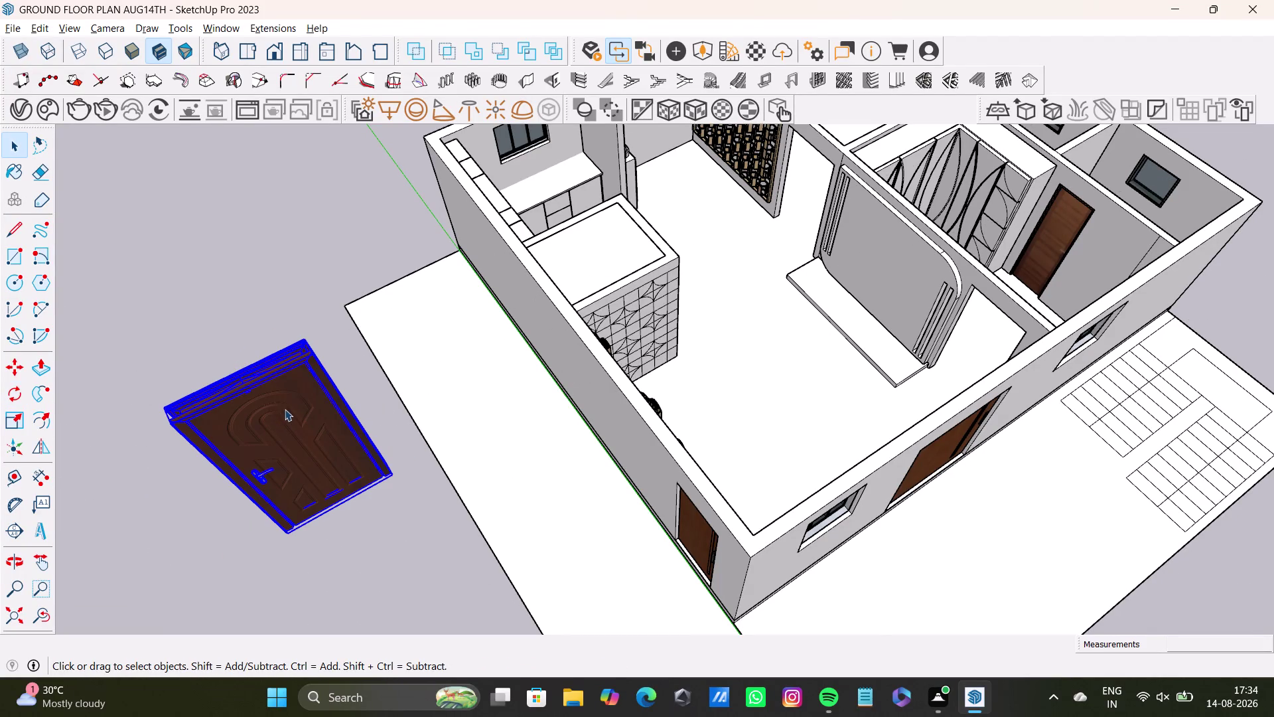
key(q)
key(Up)
drag(171, 425, 178, 422)
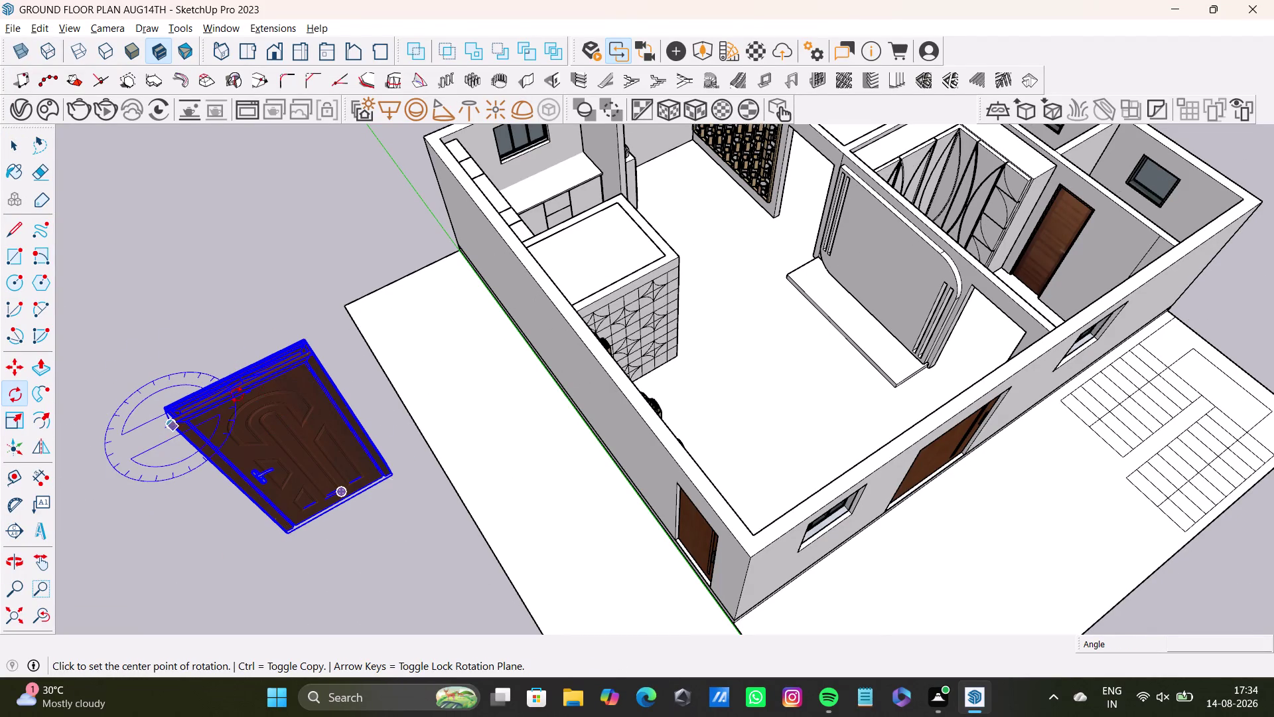
click(315, 347)
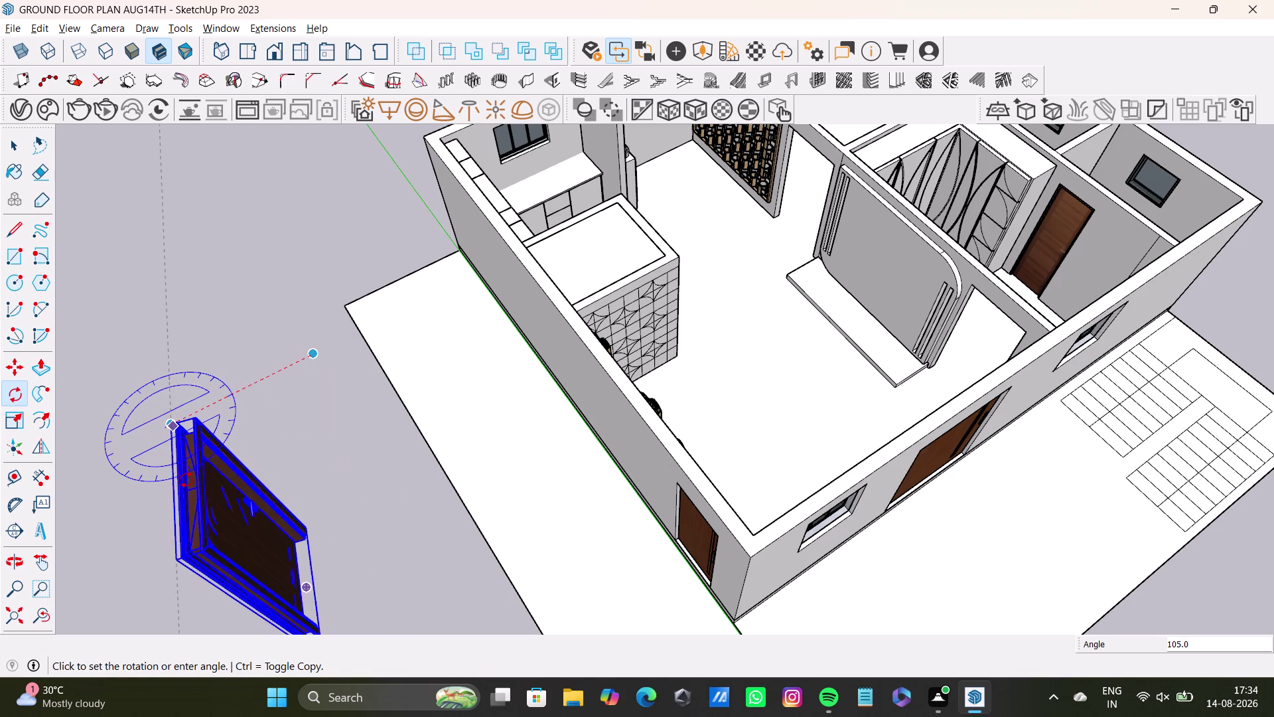
text(980)
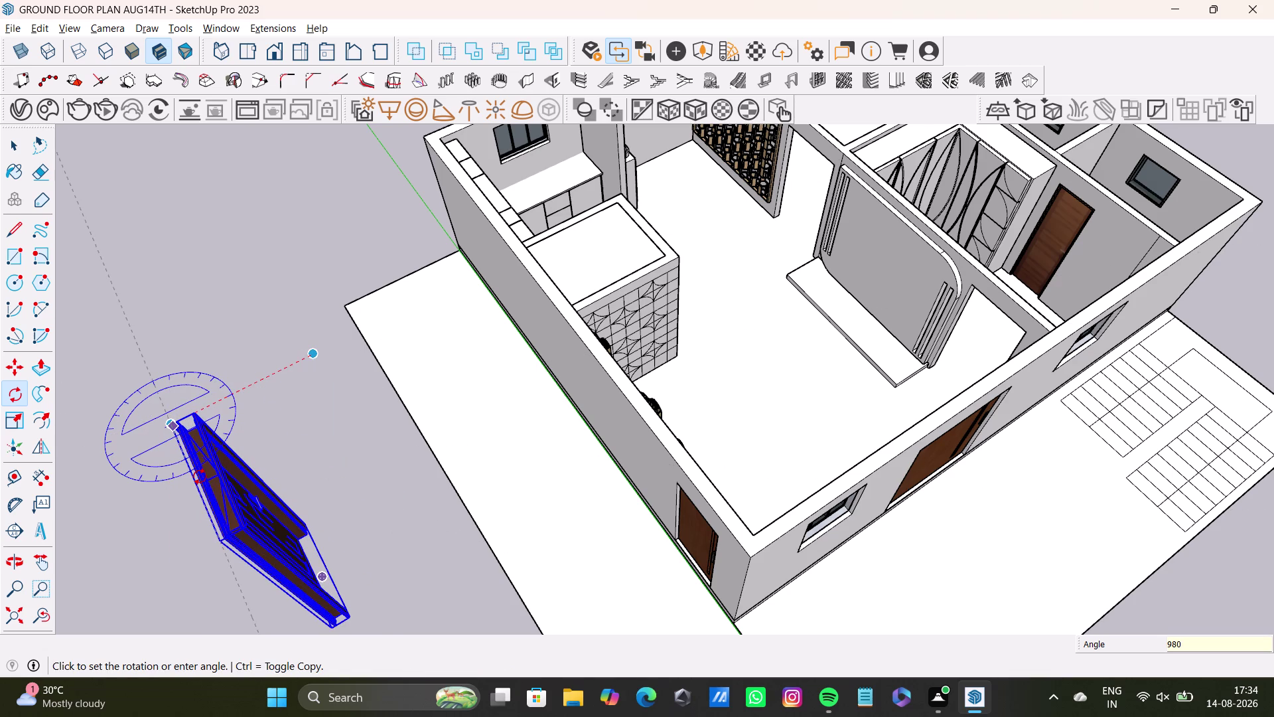
key(Return)
scroll(down, 3)
key(space)
key(space)
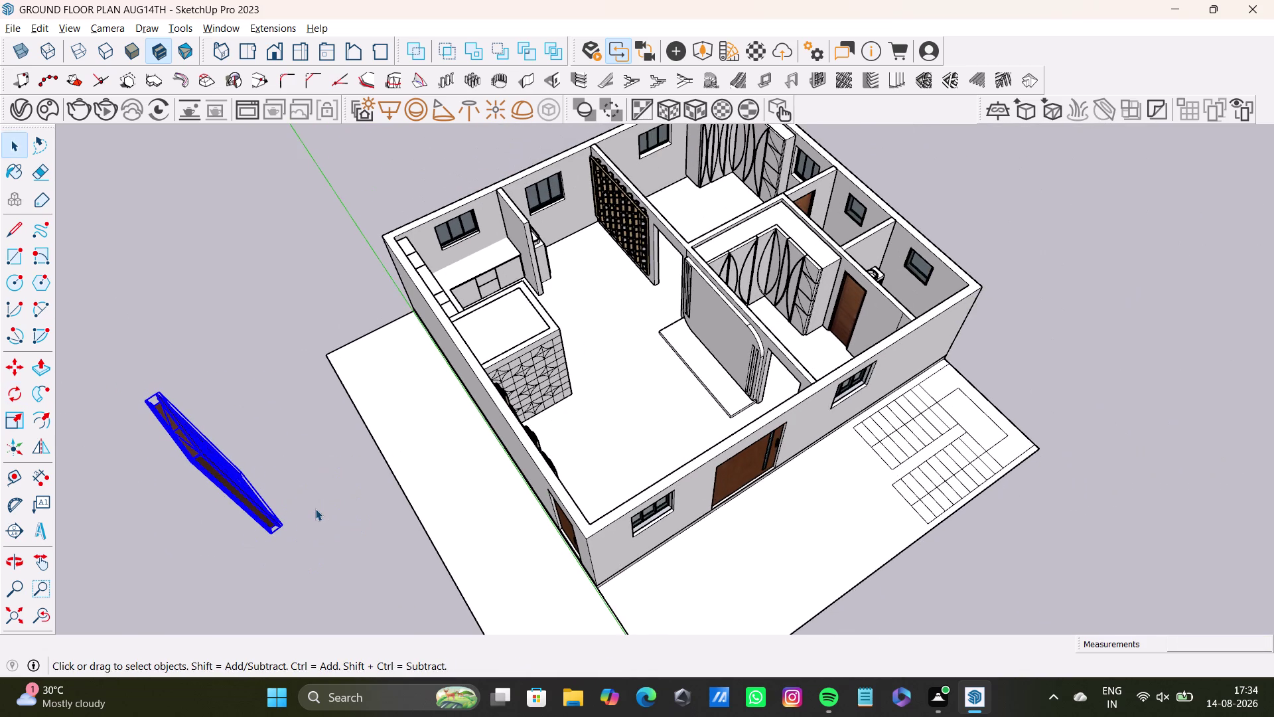
middle_drag(316, 508, 449, 445)
middle_drag(377, 512, 414, 430)
middle_drag(406, 455, 468, 428)
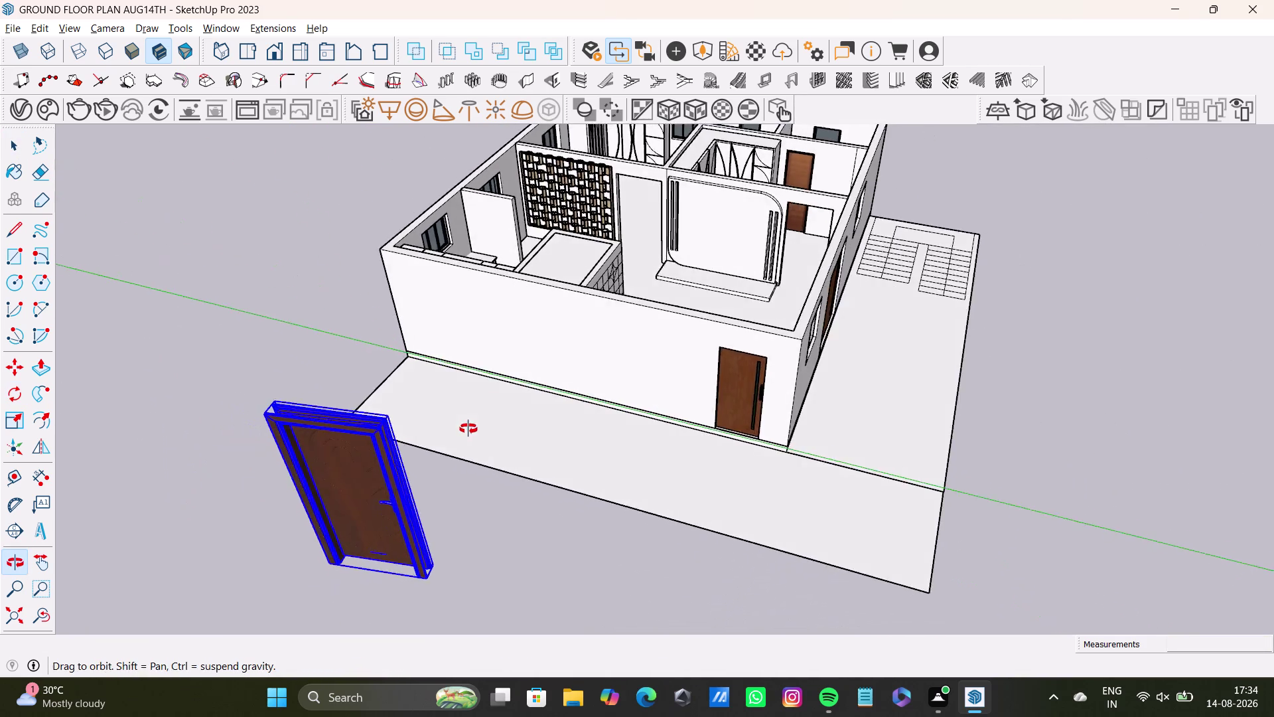
middle_drag(468, 429, 516, 313)
middle_drag(510, 371, 437, 516)
key(ctrl+z)
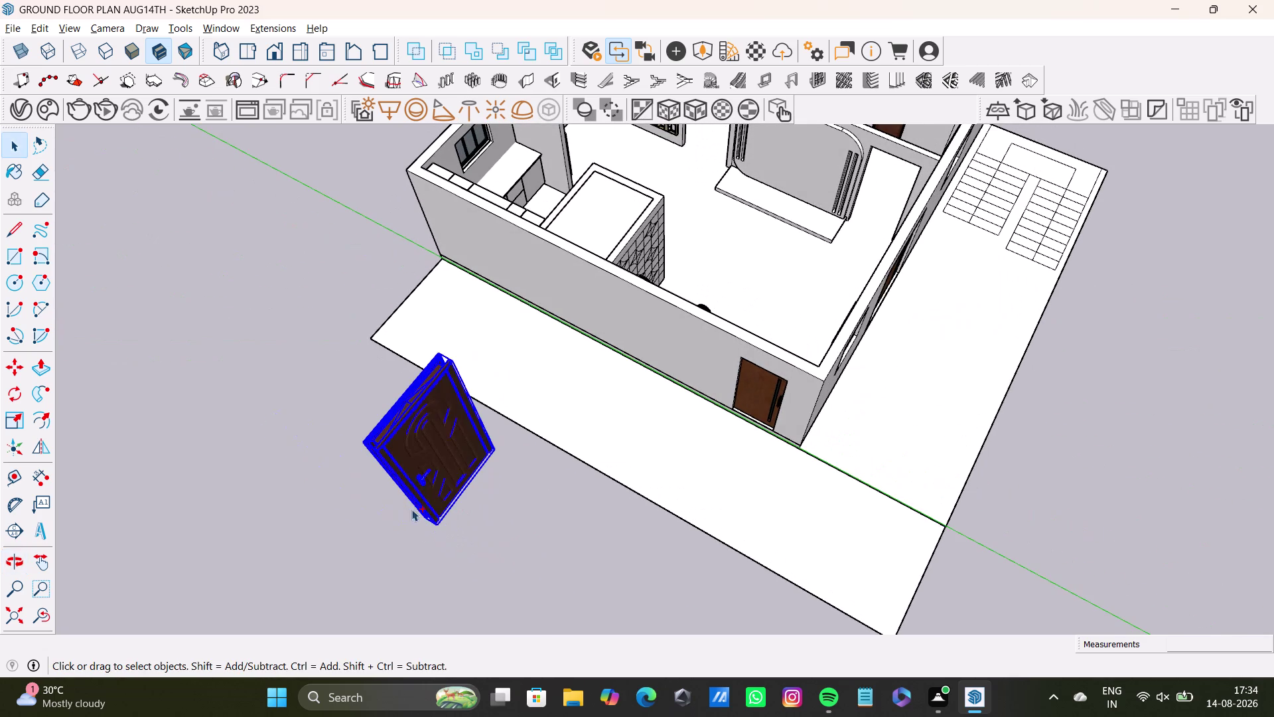
middle_drag(510, 500, 326, 535)
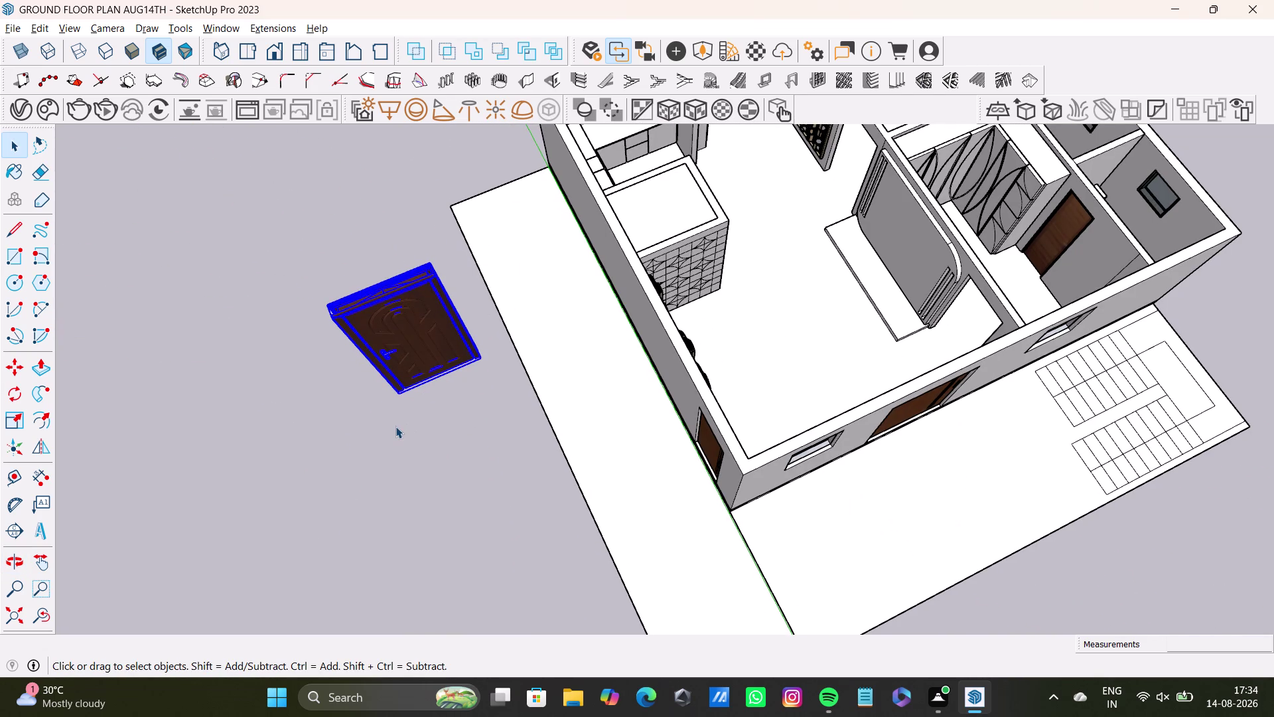
key(q)
scroll(up, 3)
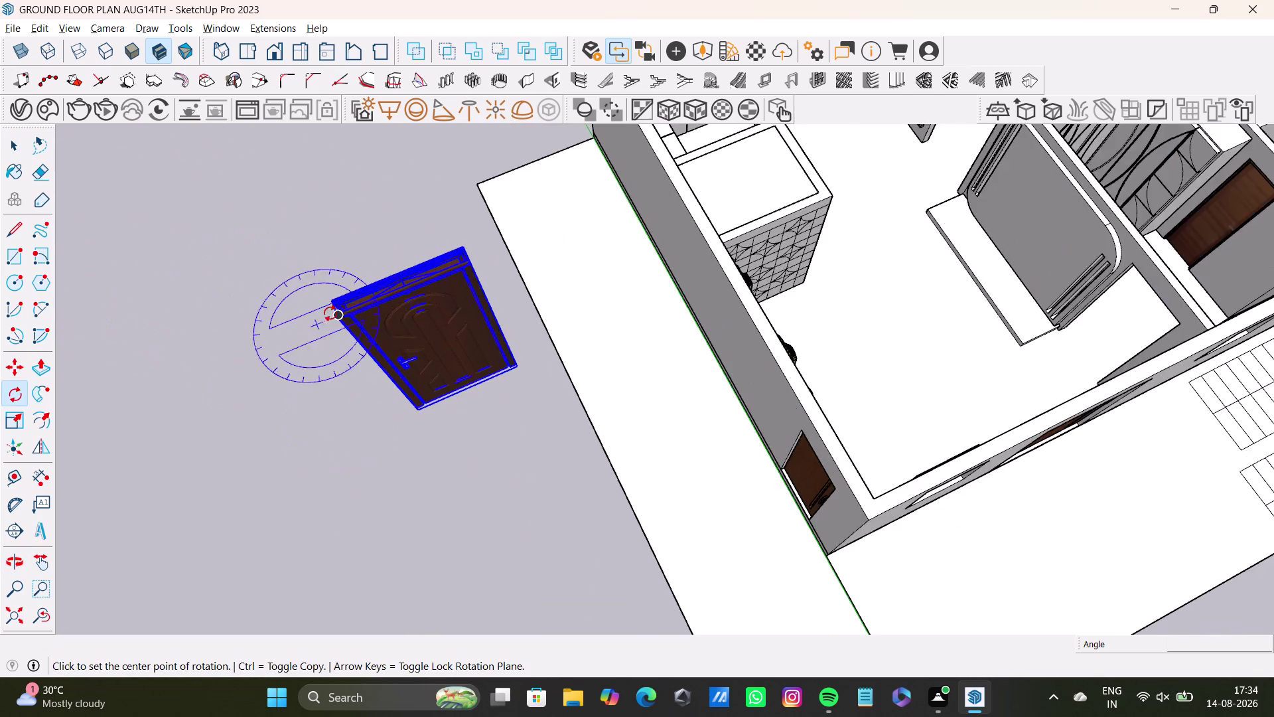
scroll(up, 3)
click(340, 320)
click(497, 254)
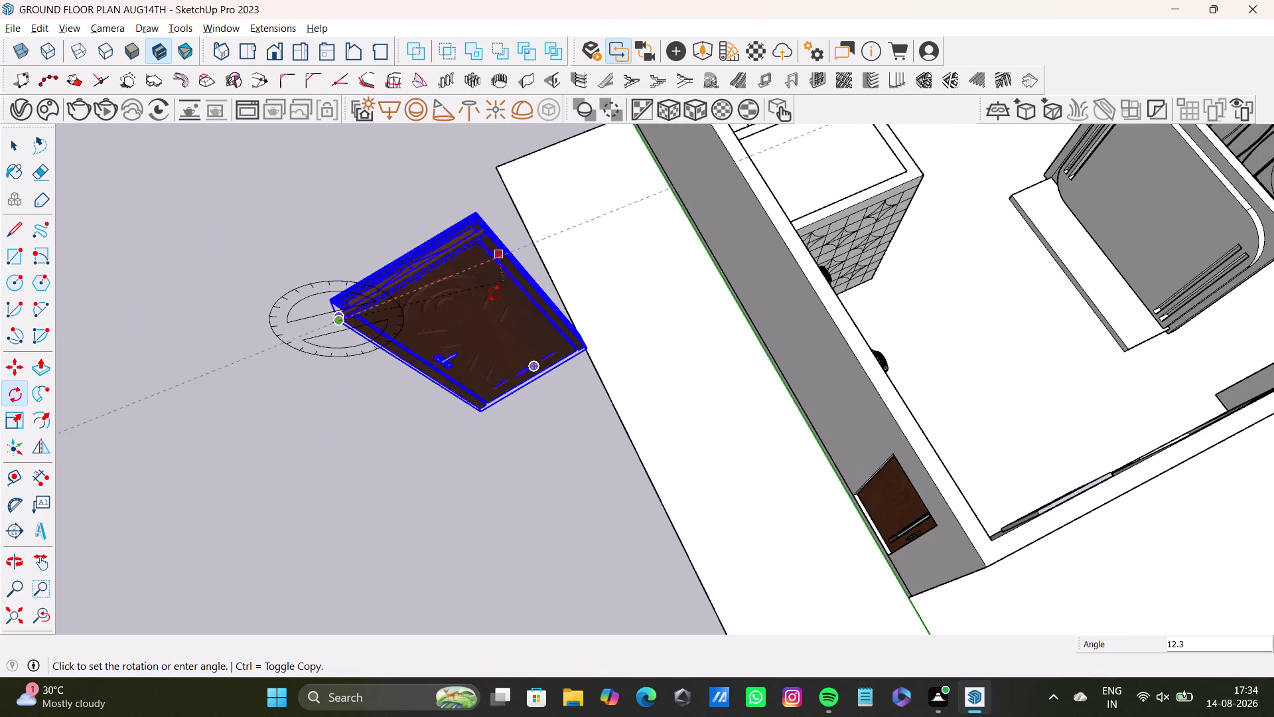
key(space)
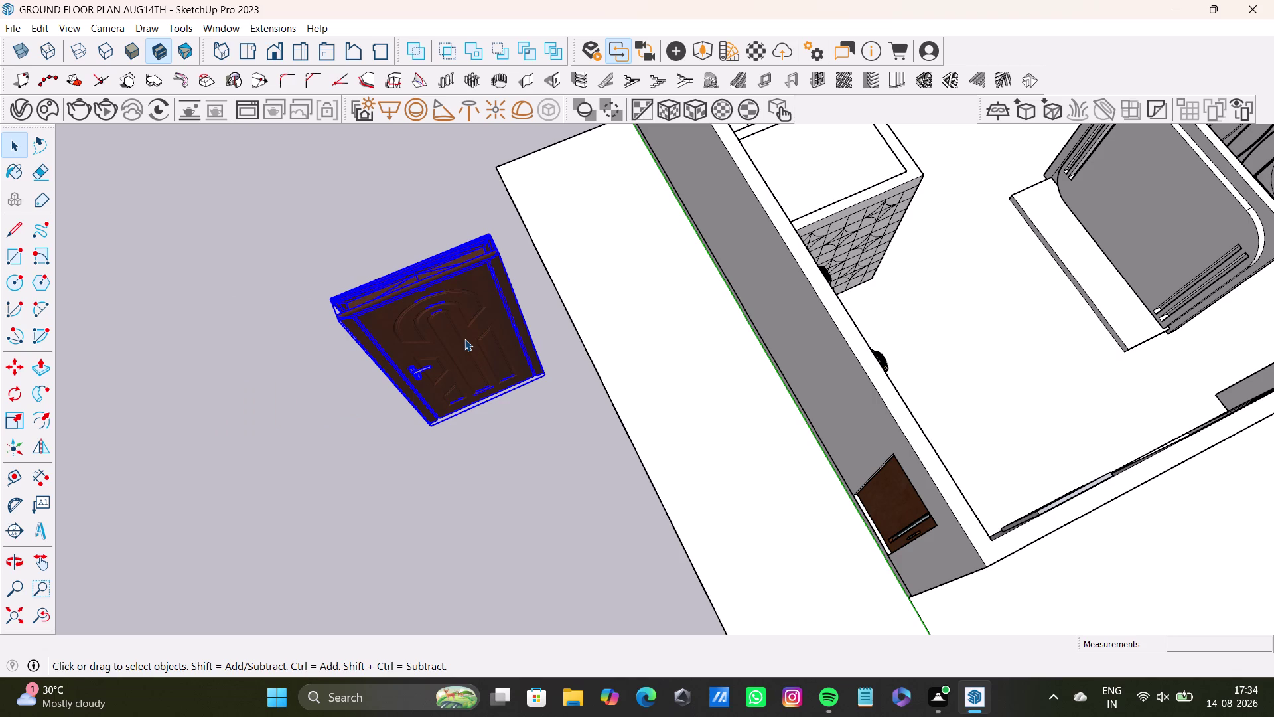
key(q)
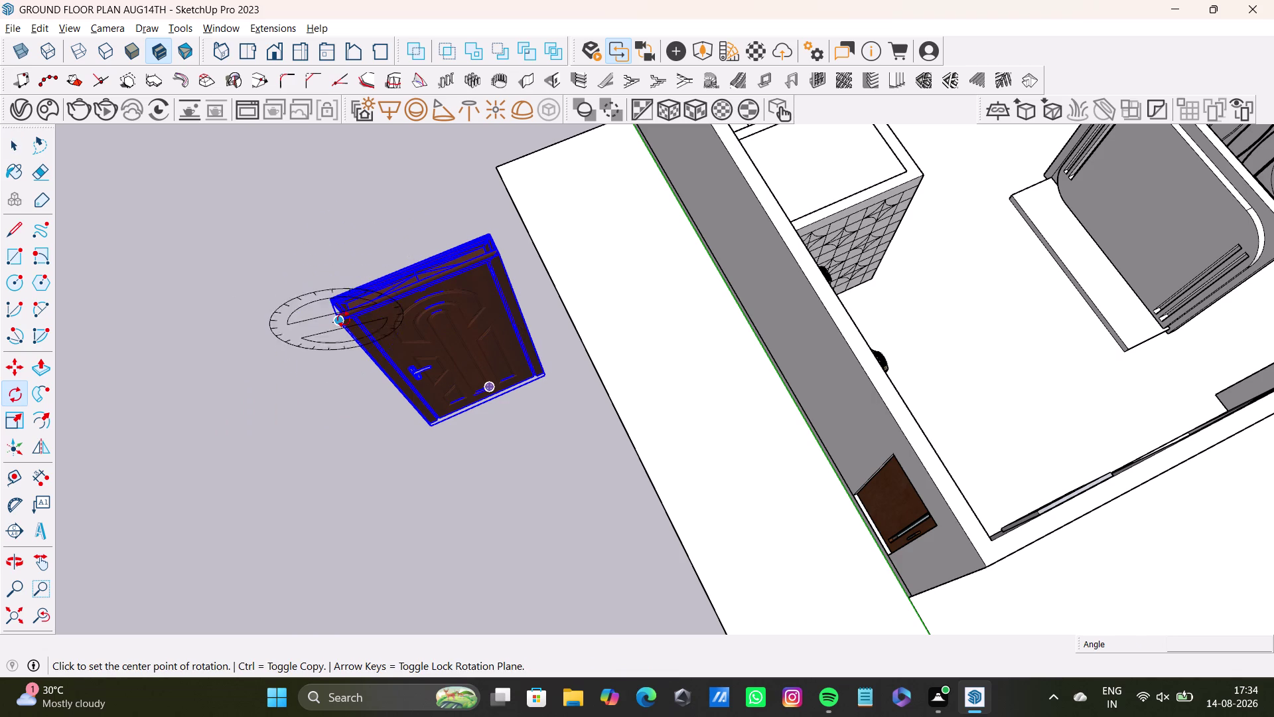
click(349, 319)
click(496, 253)
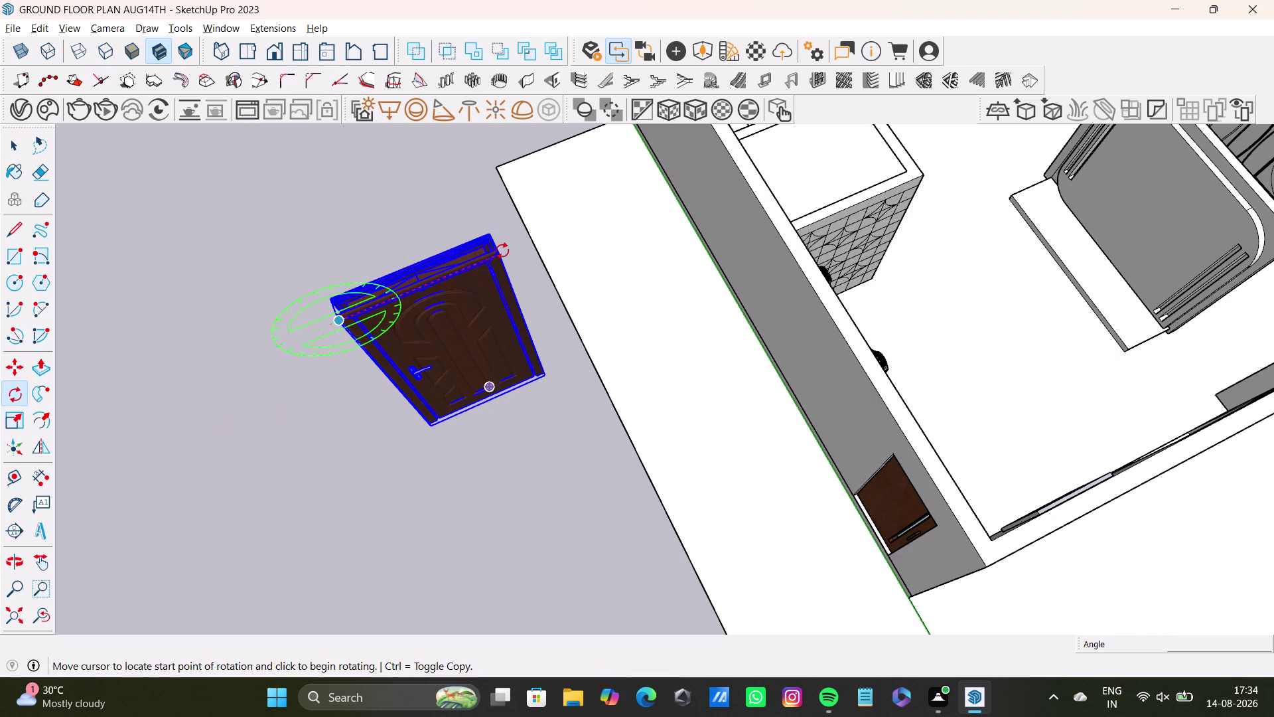
key(space)
key(q)
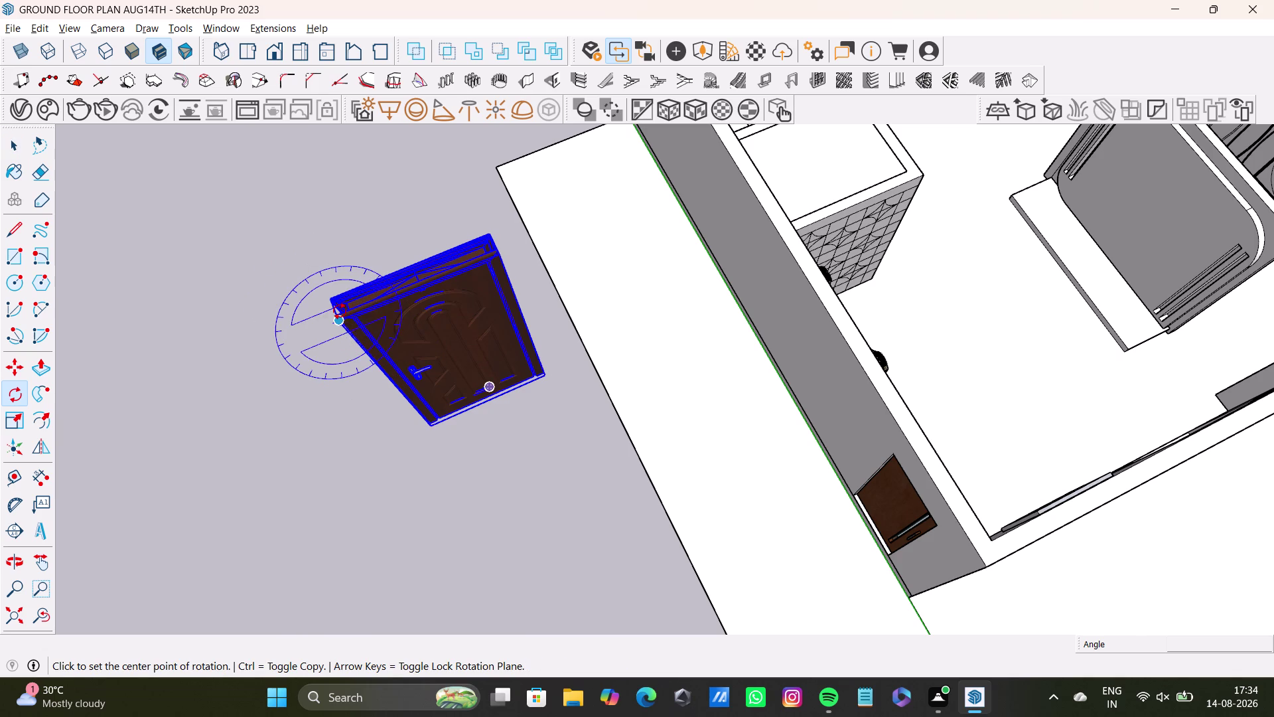
scroll(up, 3)
middle_drag(354, 316, 377, 322)
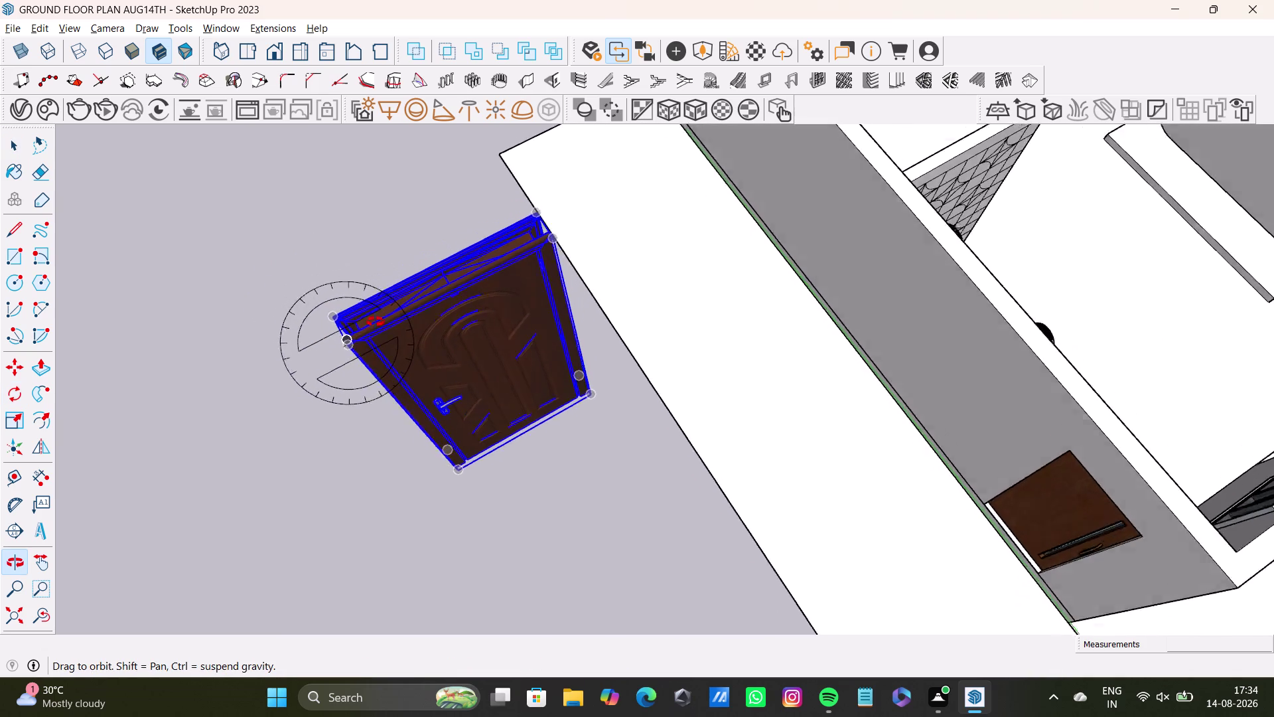
middle_drag(377, 321, 364, 327)
key(Up)
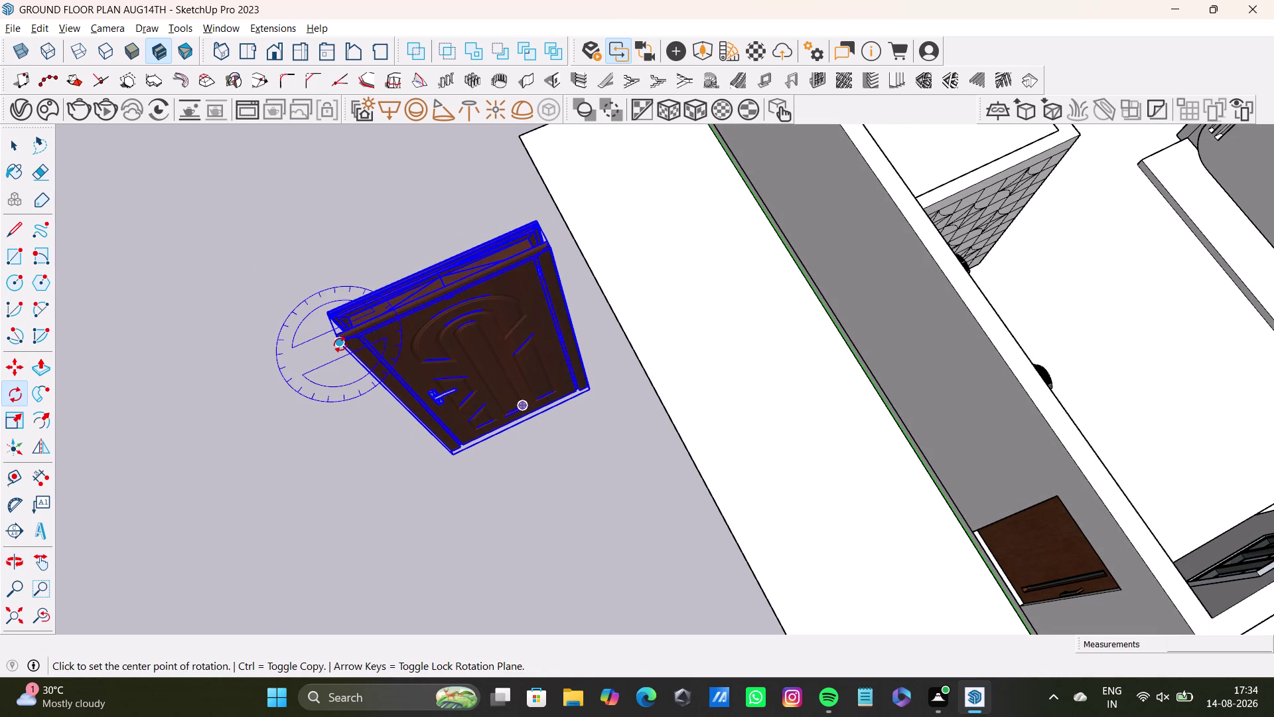
drag(346, 341, 357, 329)
click(553, 245)
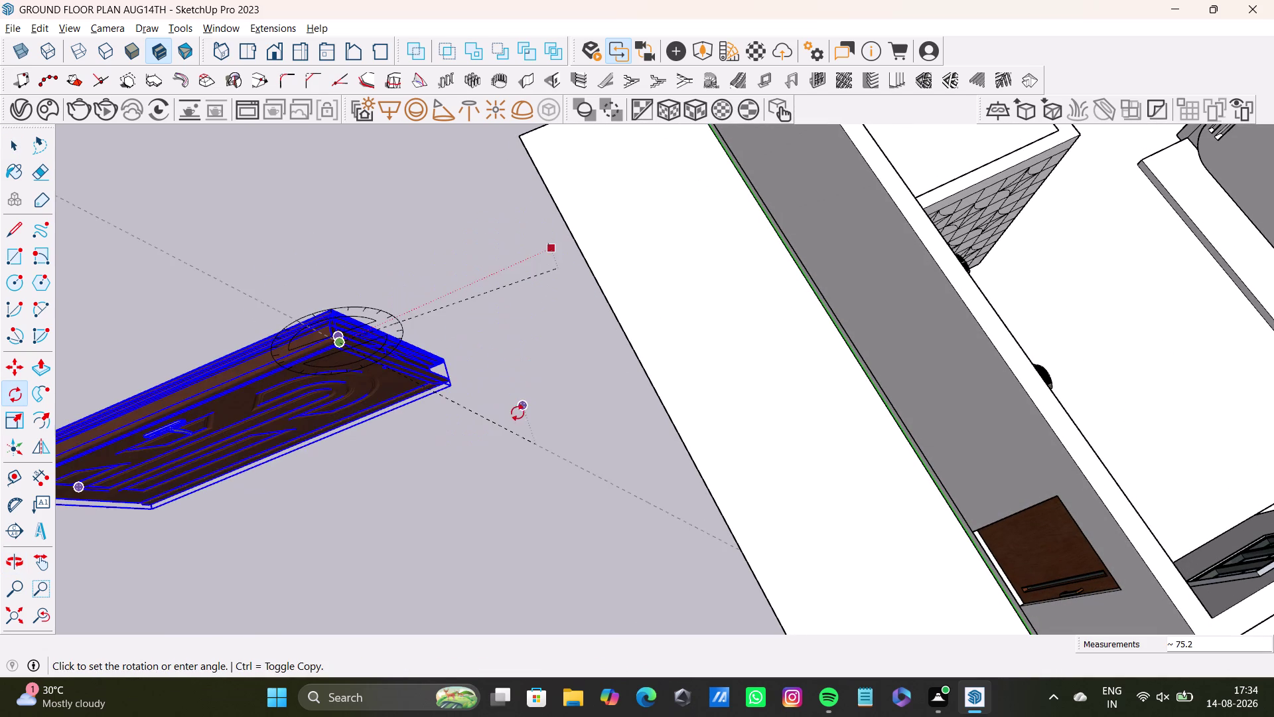
key(space)
key(q)
scroll(up, 3)
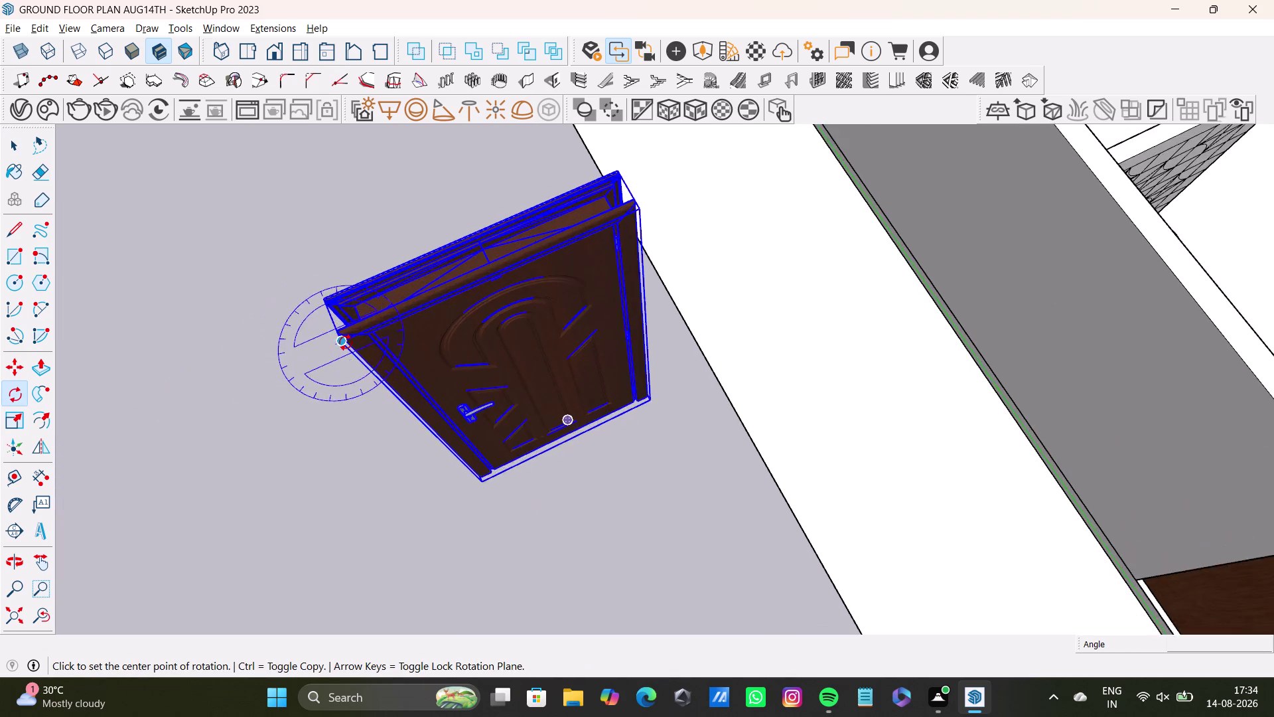
scroll(up, 3)
drag(338, 328, 344, 325)
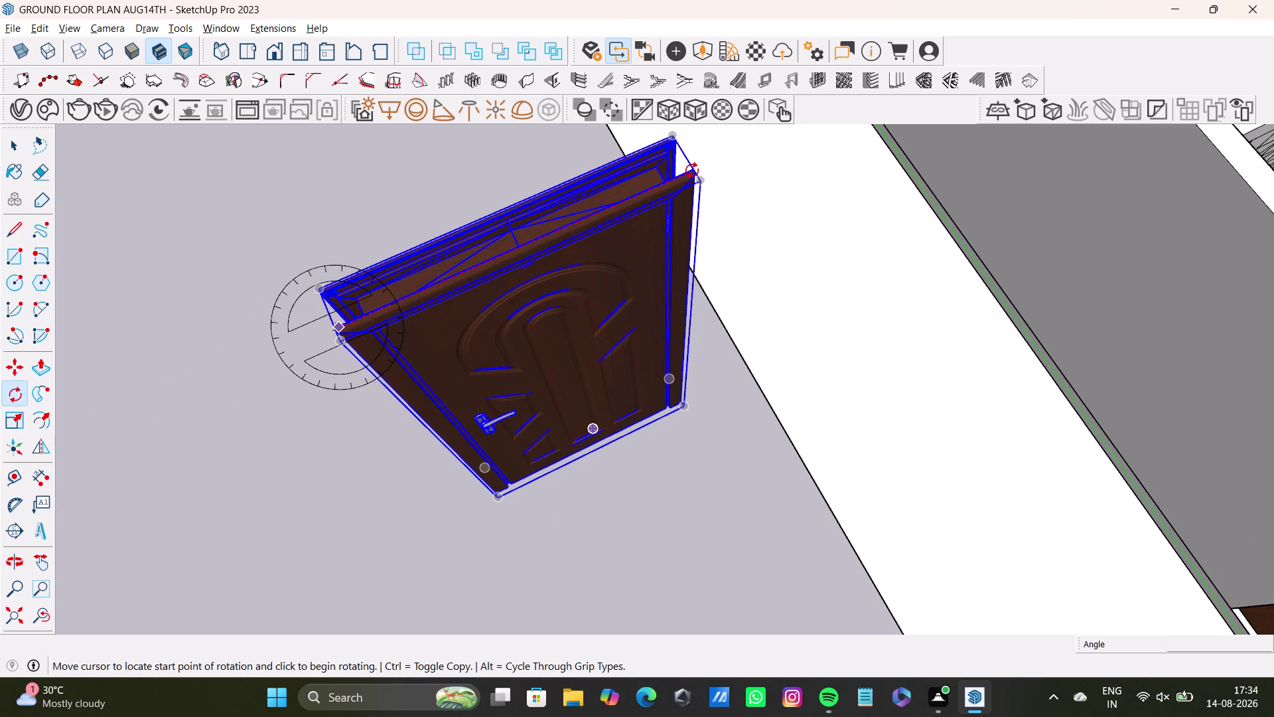
click(692, 170)
key(space)
key(q)
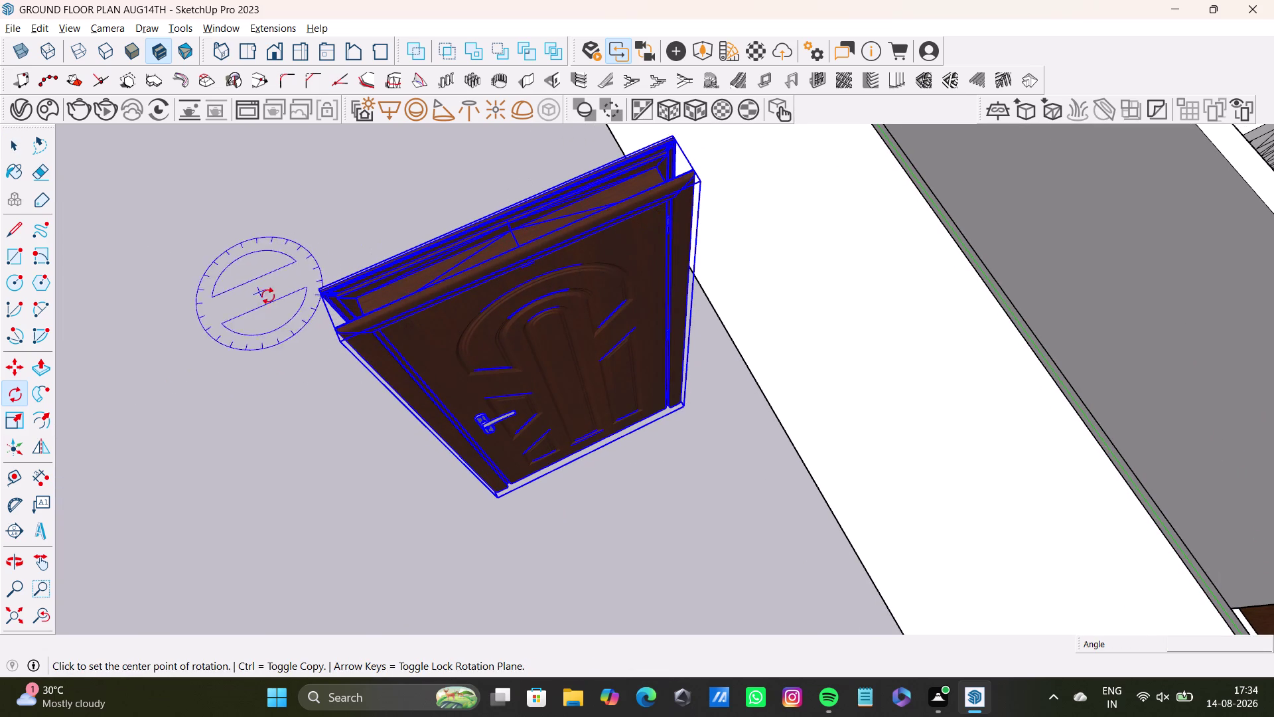
click(333, 315)
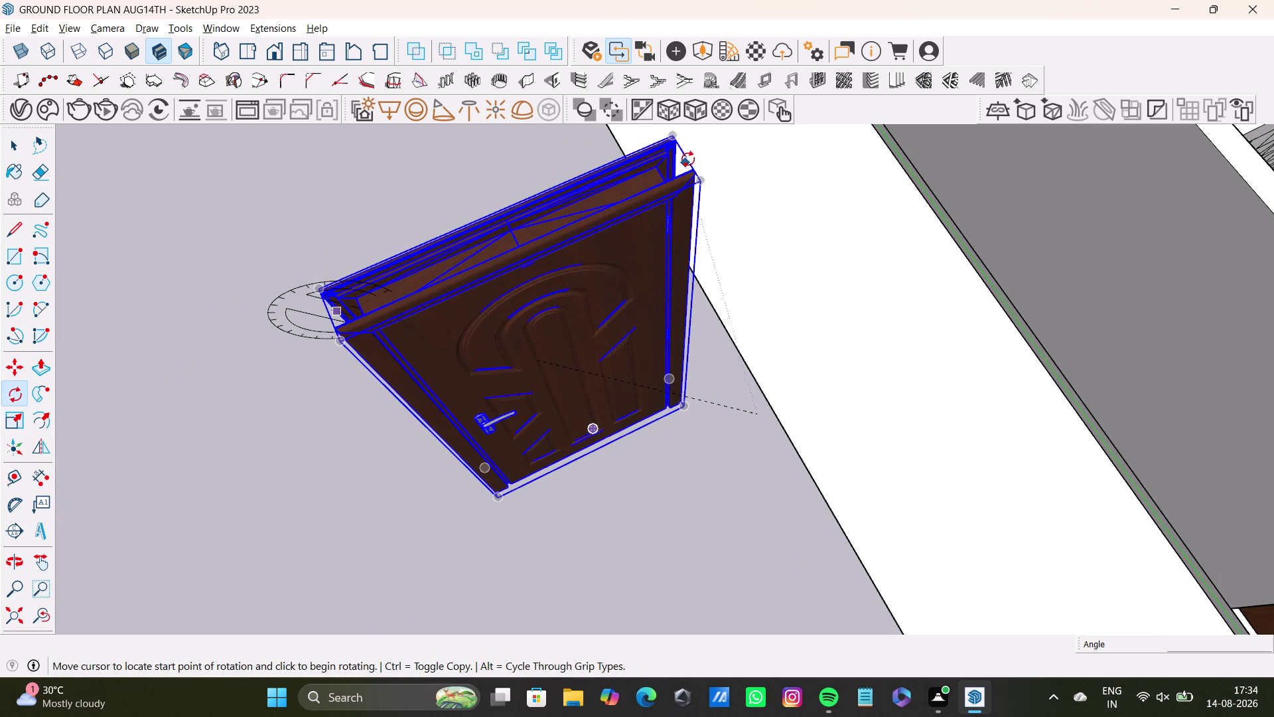
drag(689, 160, 693, 237)
key(space)
scroll(down, 3)
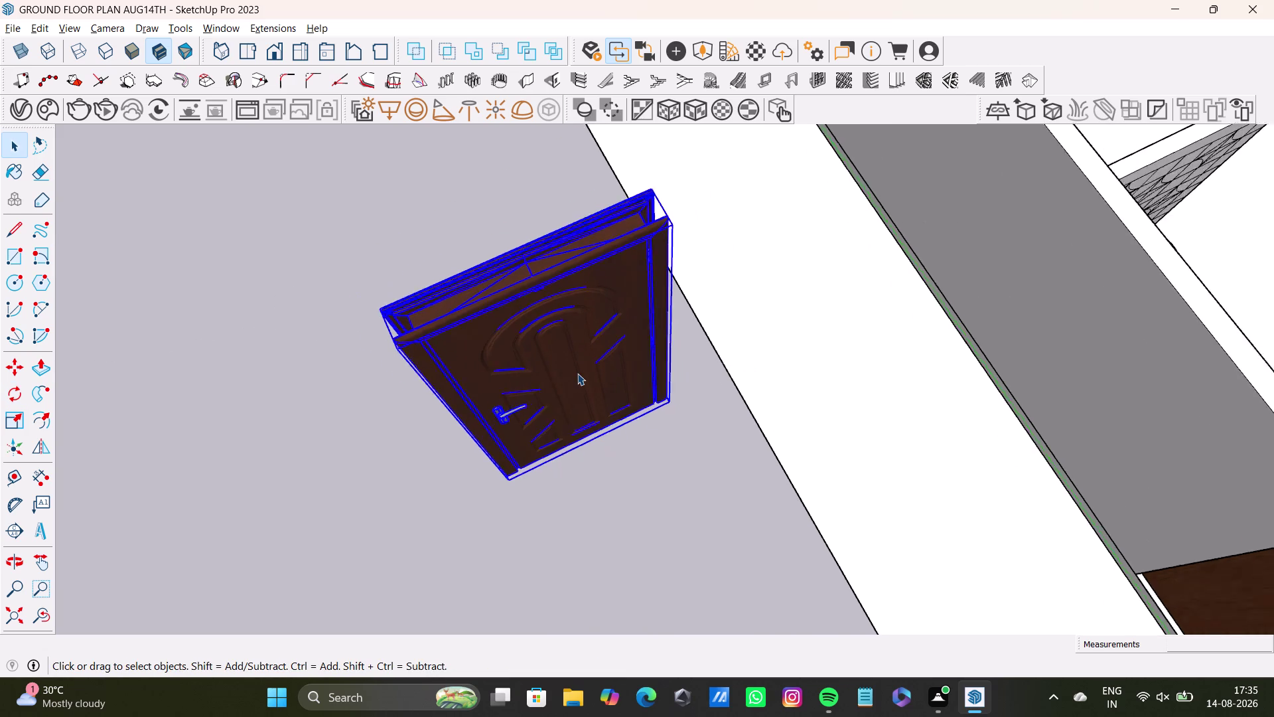
scroll(down, 3)
scroll(up, 3)
scroll(down, 3)
middle_drag(582, 383, 507, 438)
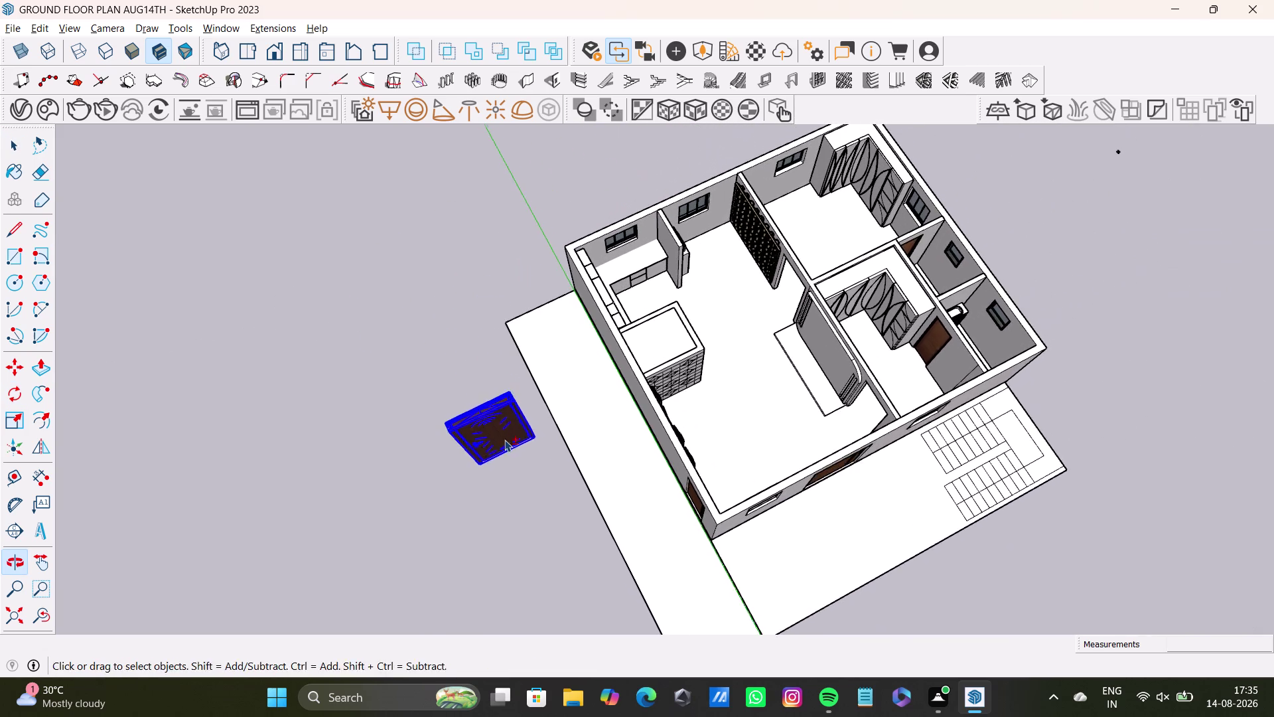
middle_drag(514, 435, 523, 333)
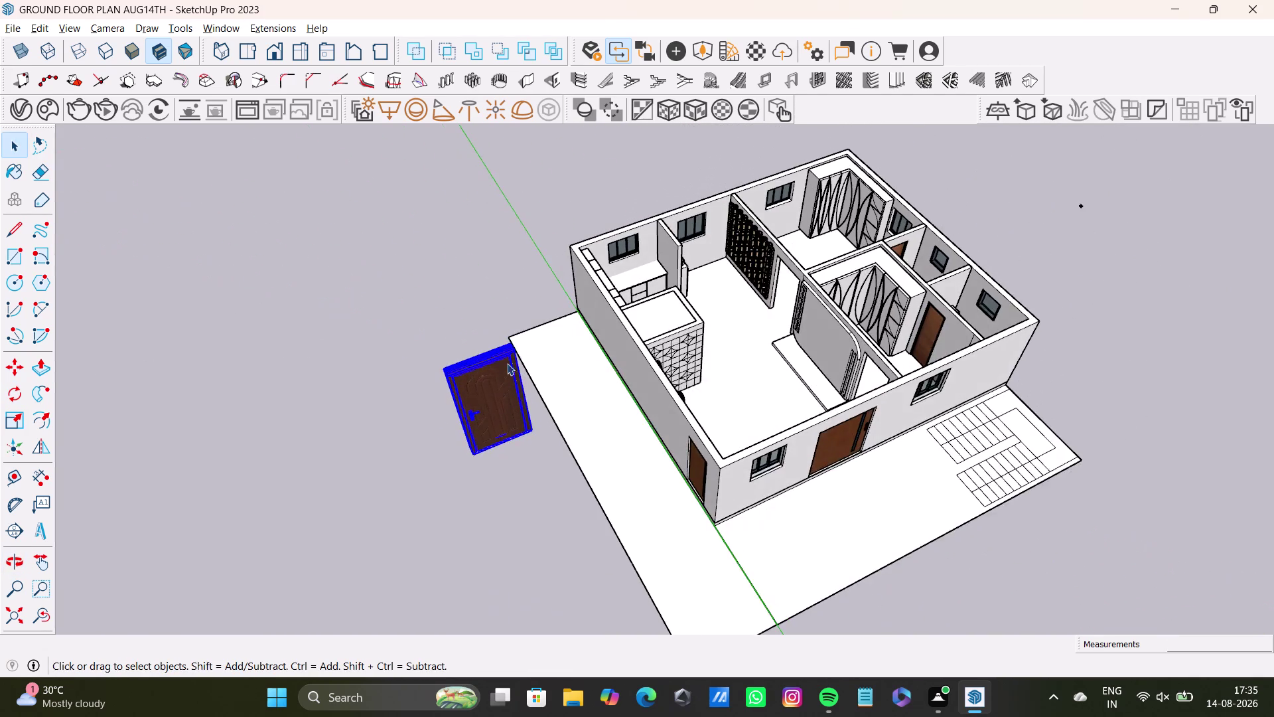
scroll(up, 3)
key(q)
scroll(up, 3)
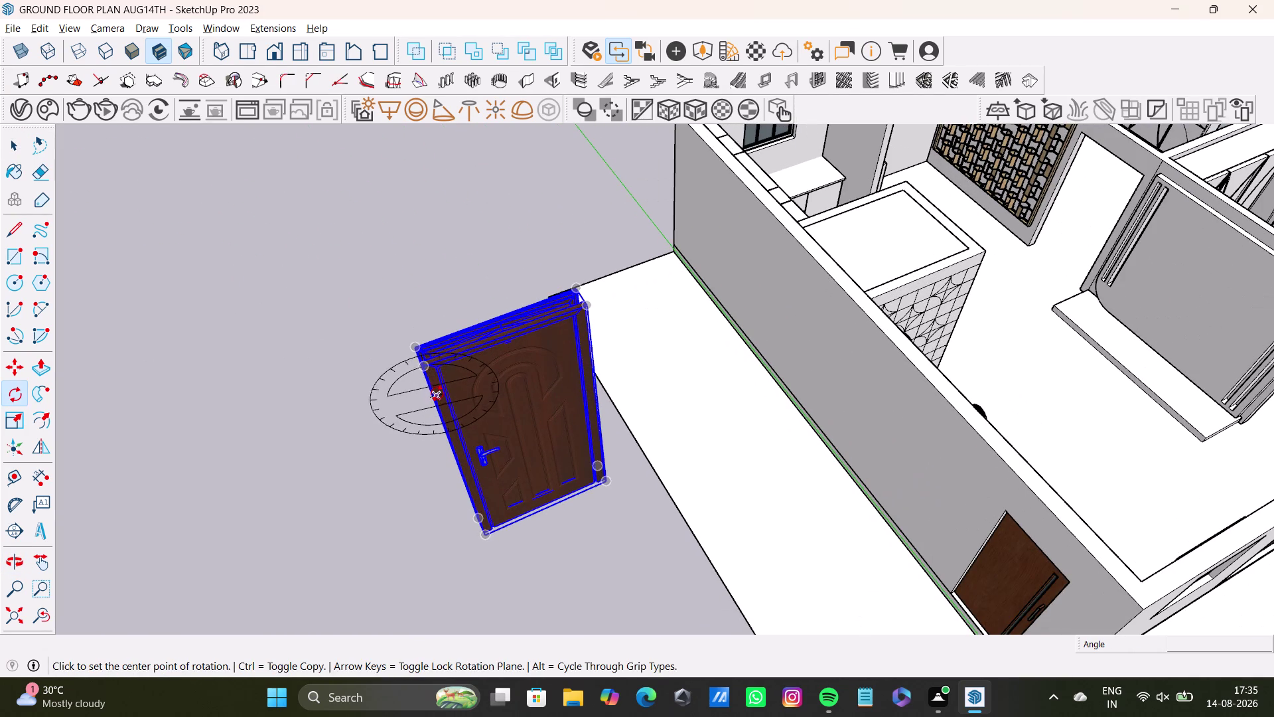
drag(428, 363, 441, 357)
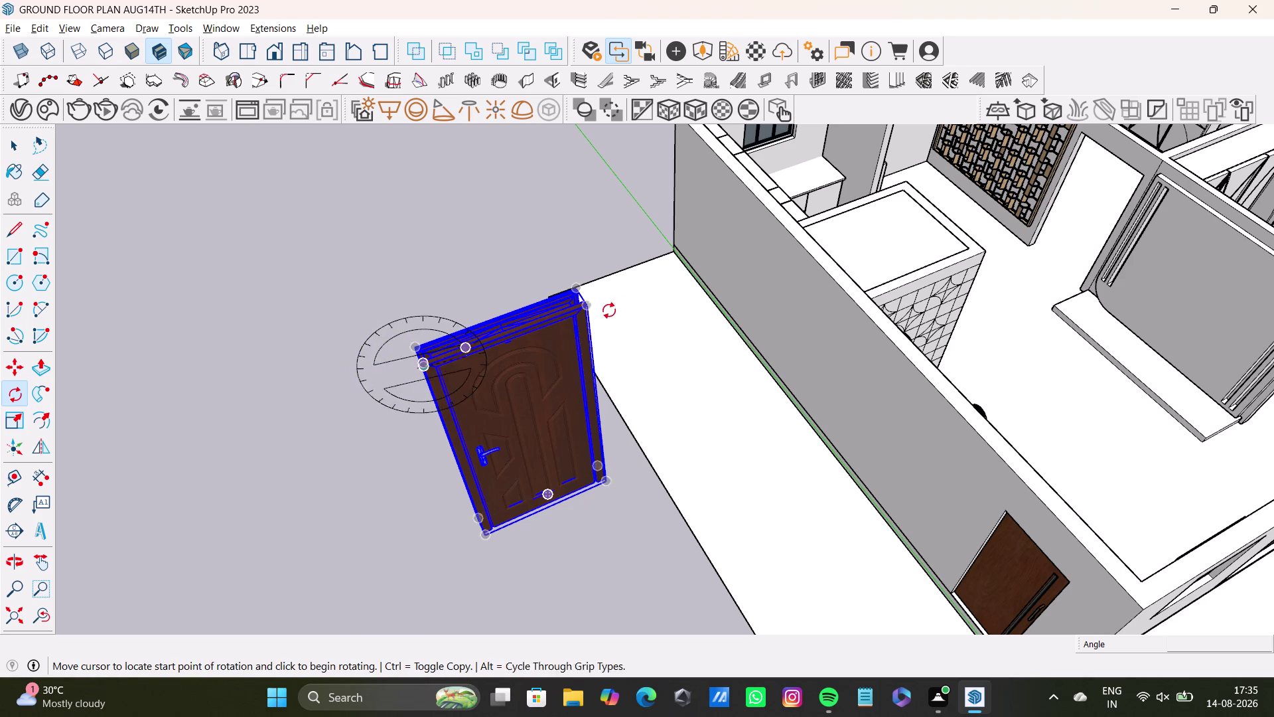
click(588, 303)
key(space)
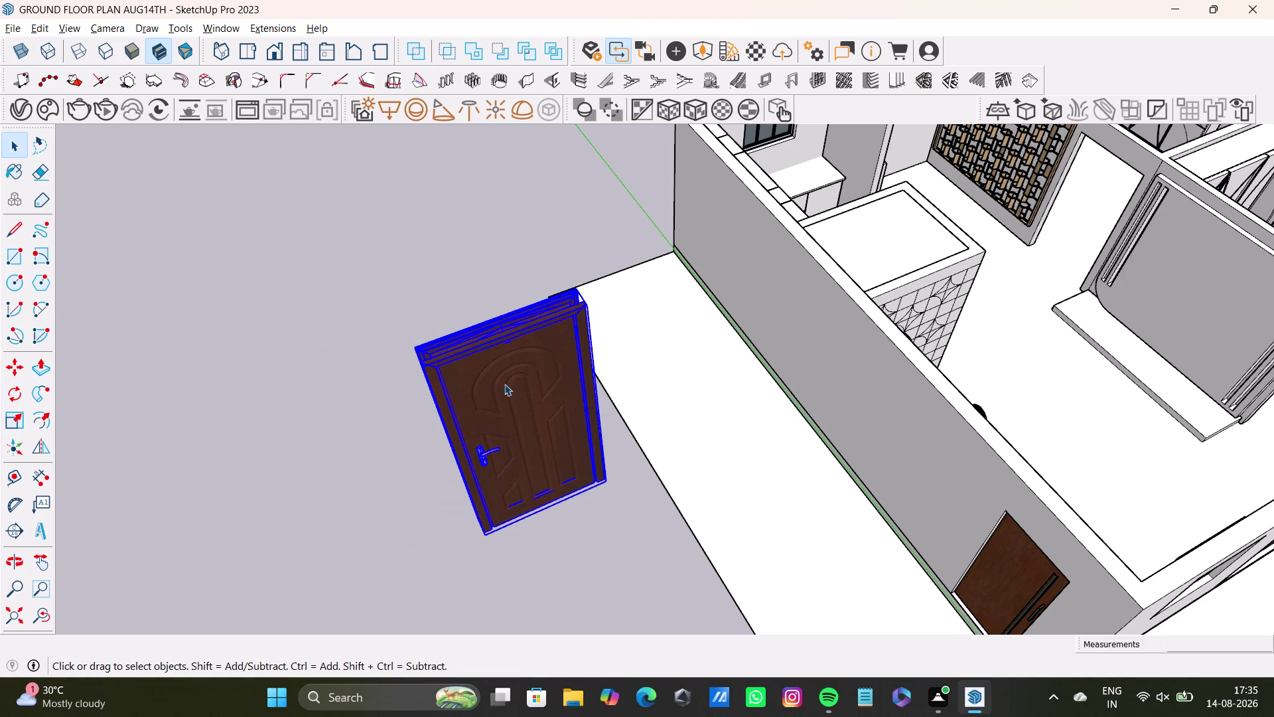
key(q)
key(Up)
scroll(up, 3)
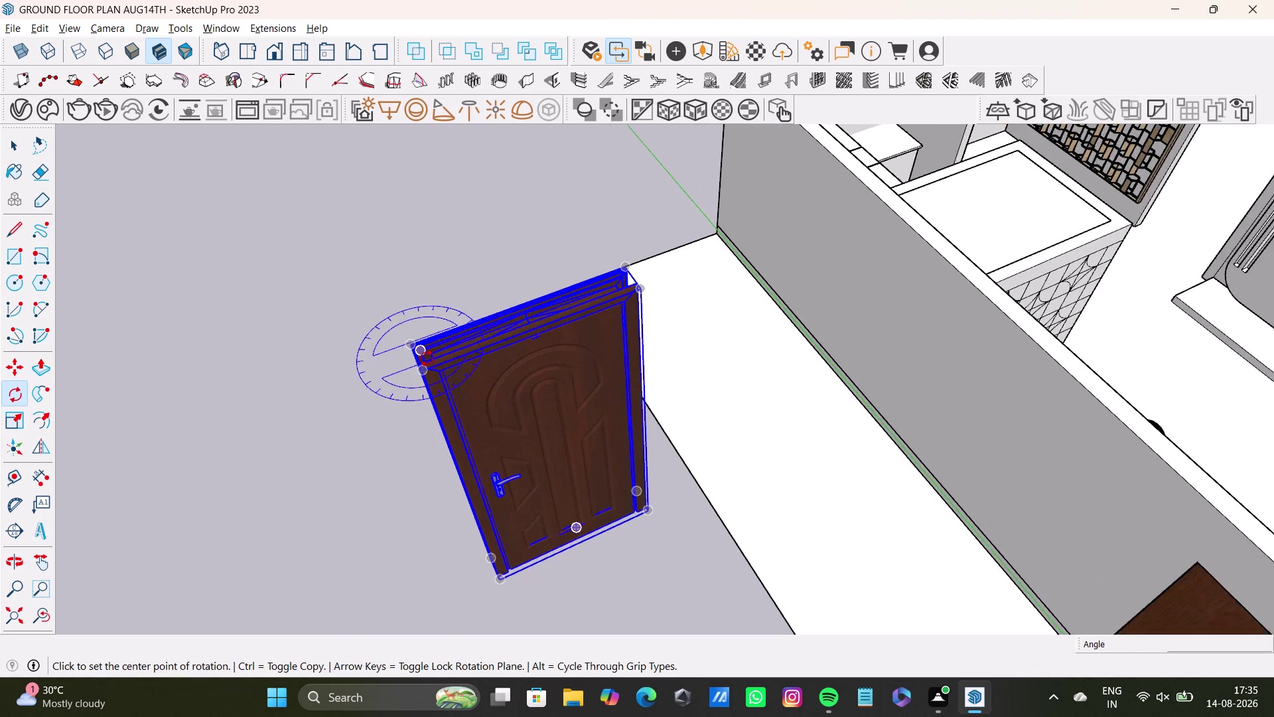
scroll(up, 3)
scroll(up, 3)
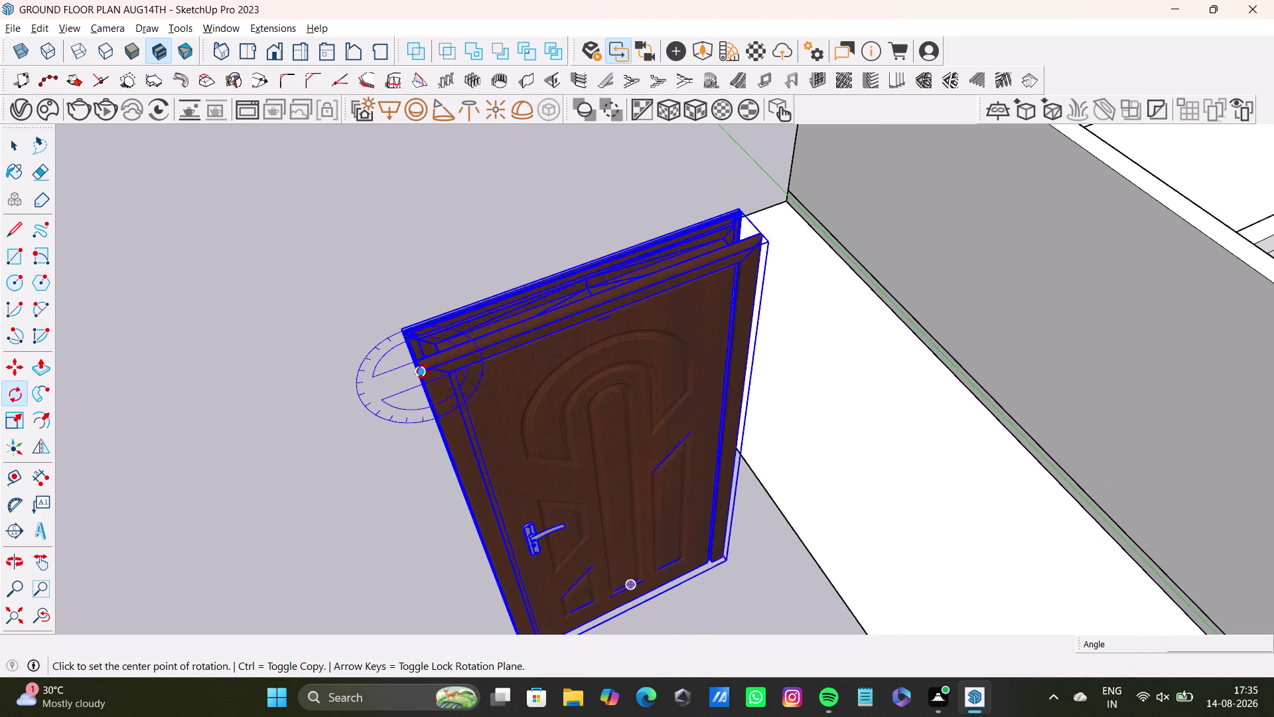
middle_drag(424, 371, 505, 392)
click(515, 455)
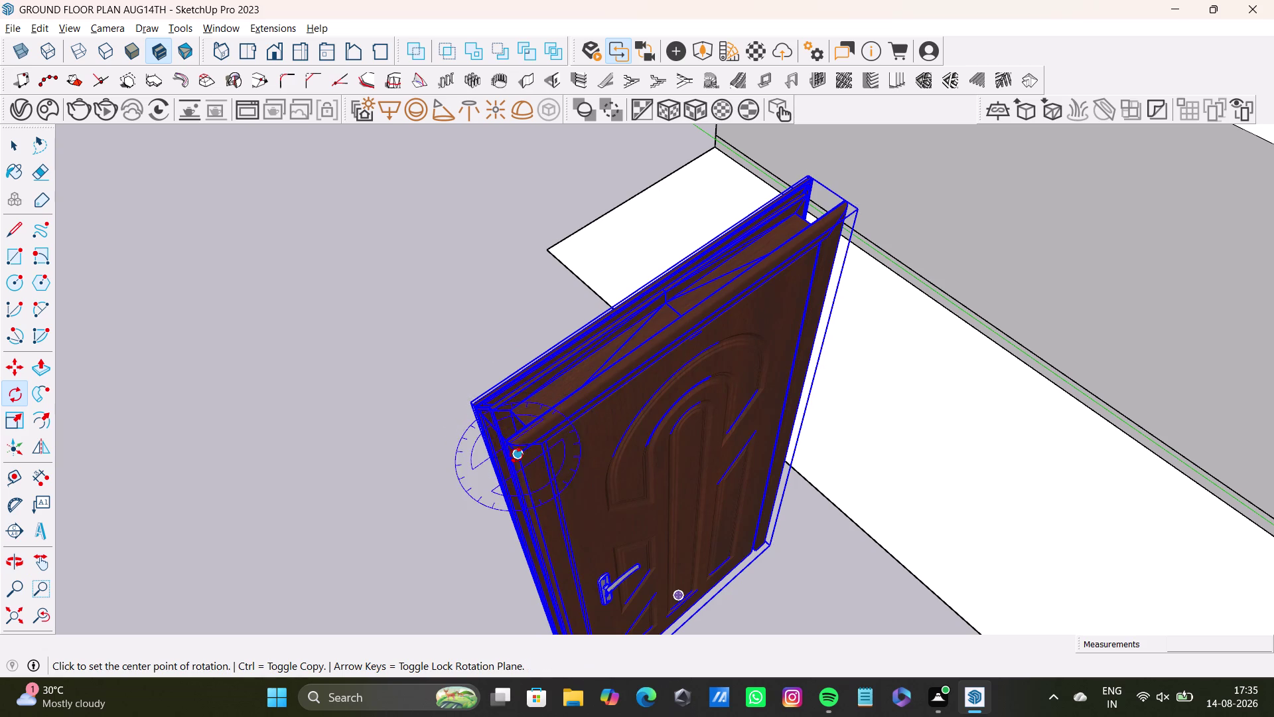
click(855, 205)
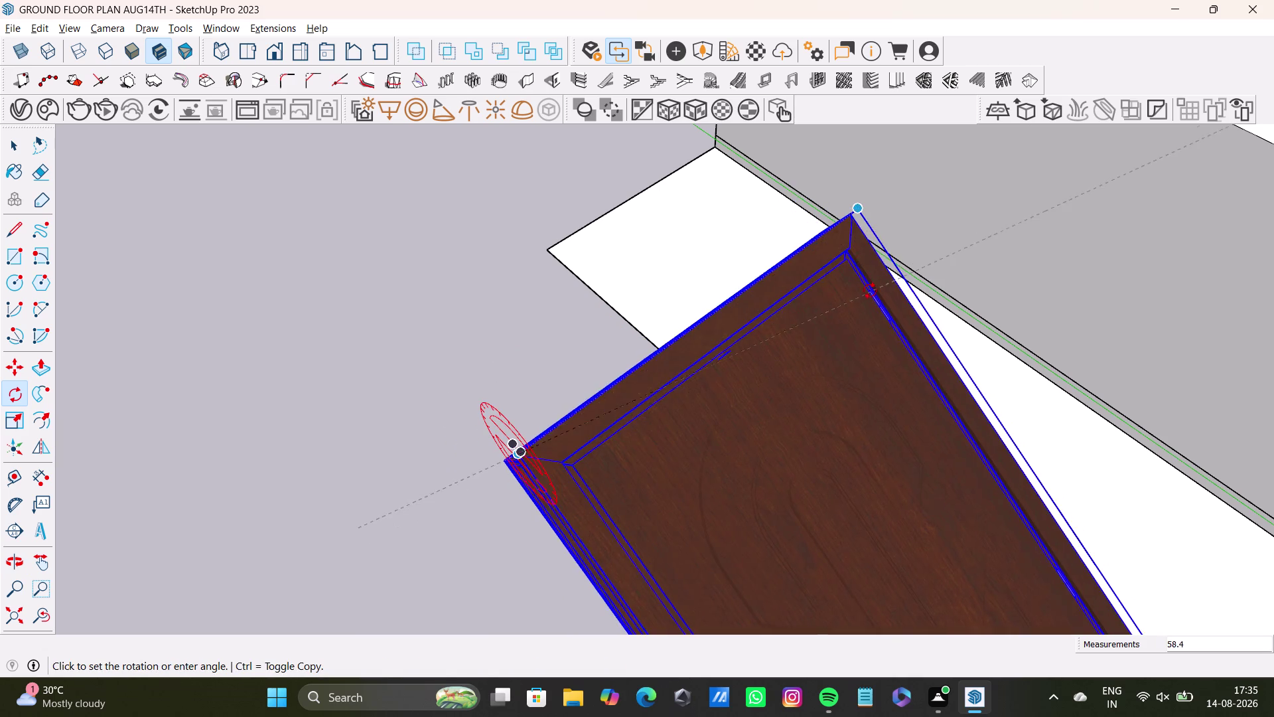
key(space)
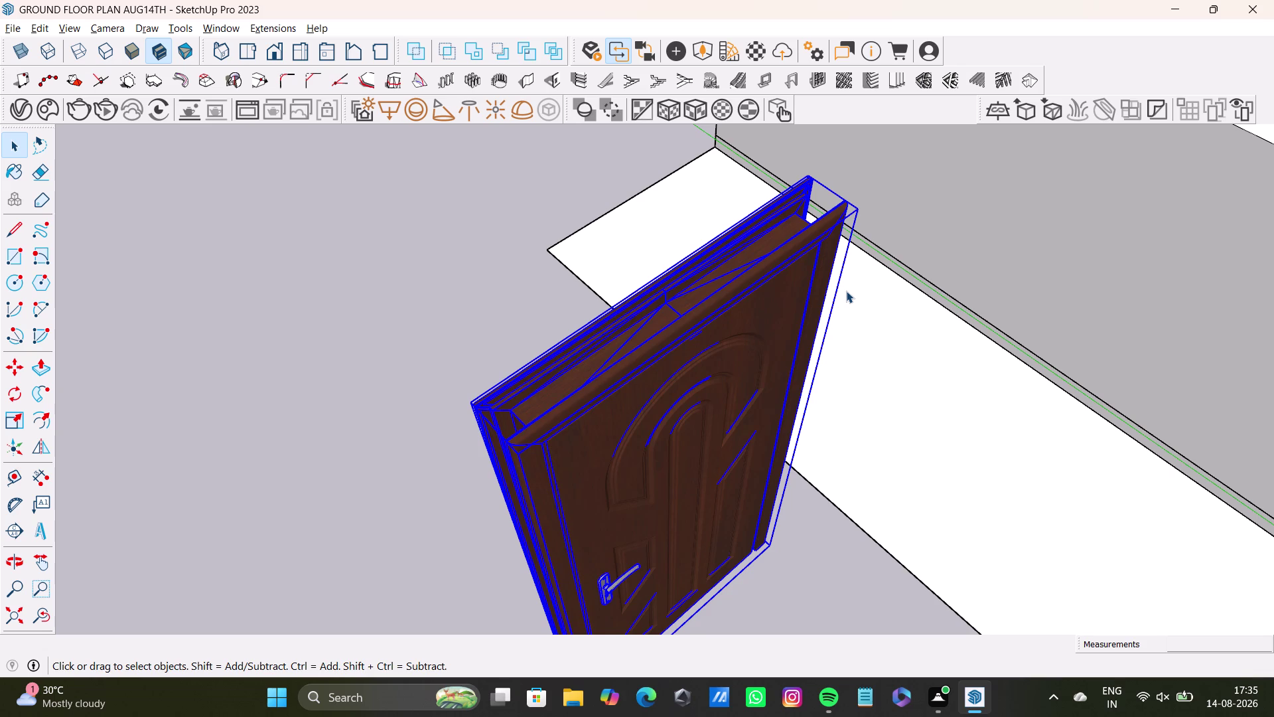
Orbit and zoom around the flat-lying wooden panel door to view it from above.
scroll(down, 3)
middle_drag(689, 363, 842, 352)
scroll(down, 3)
middle_drag(832, 371, 785, 471)
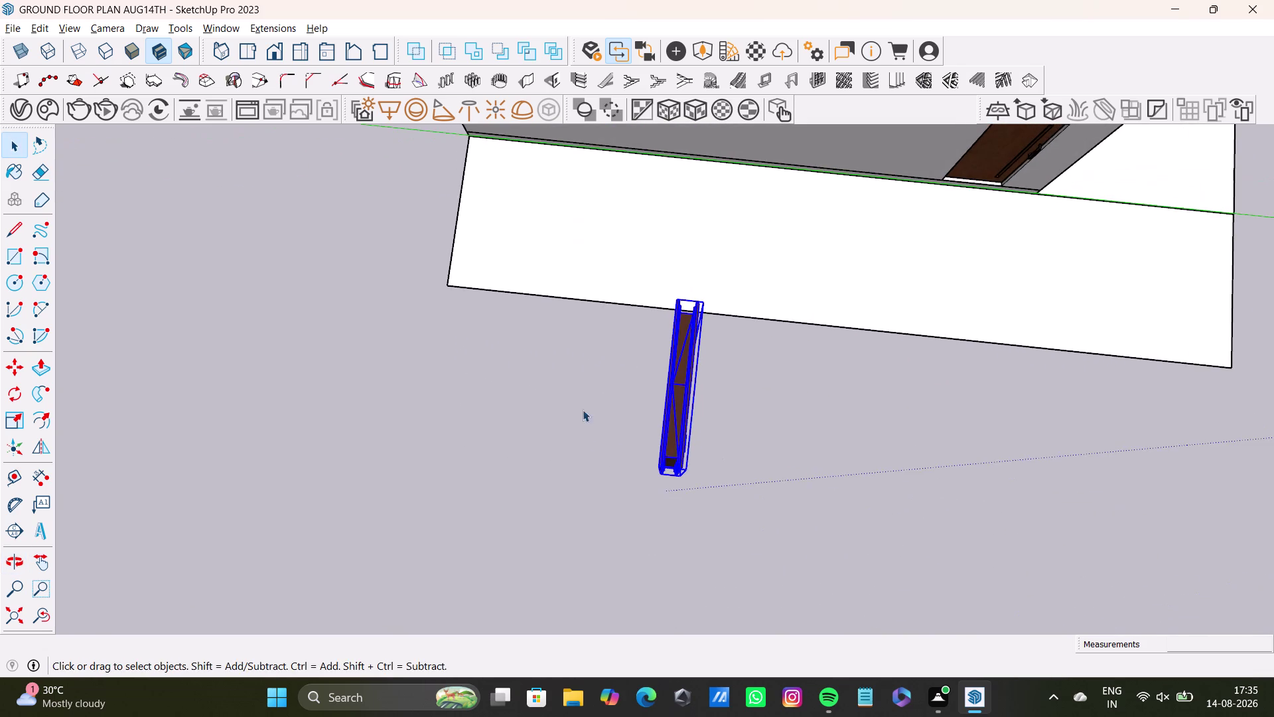
middle_drag(929, 391, 502, 313)
scroll(up, 3)
scroll(down, 3)
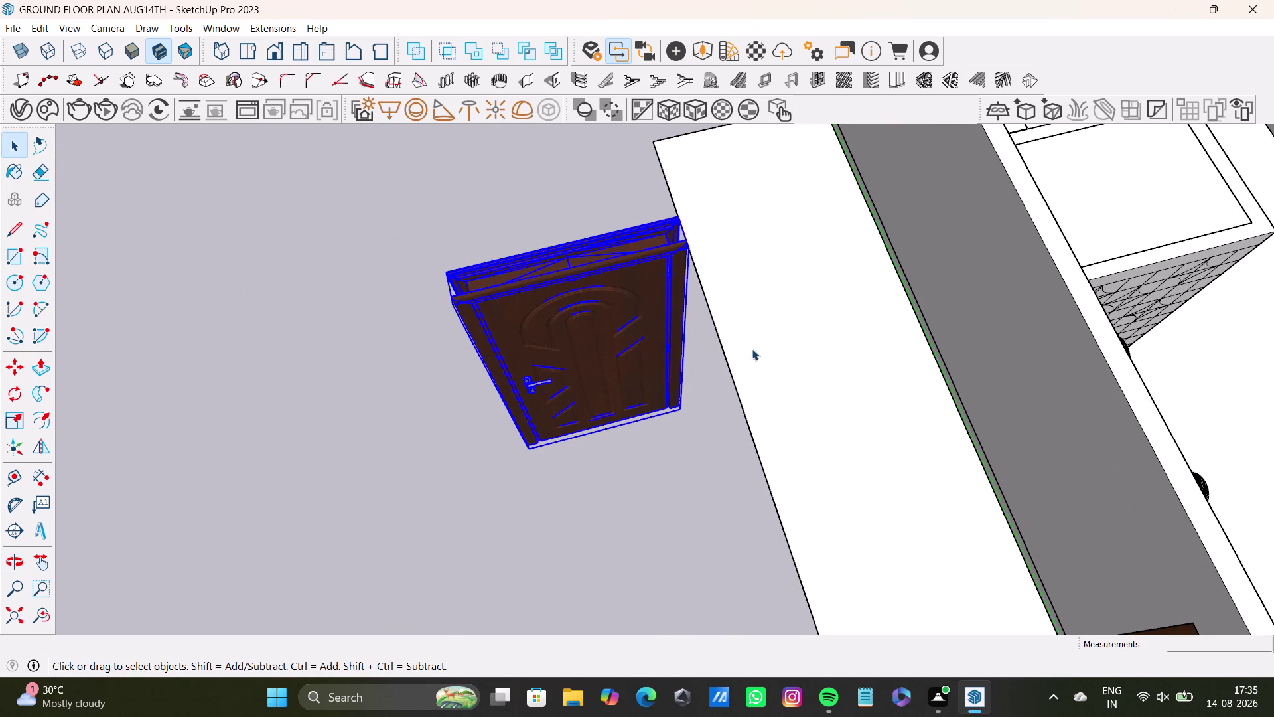
Rotate the door upright about its corner, locked to the red-axis plane.
key(q)
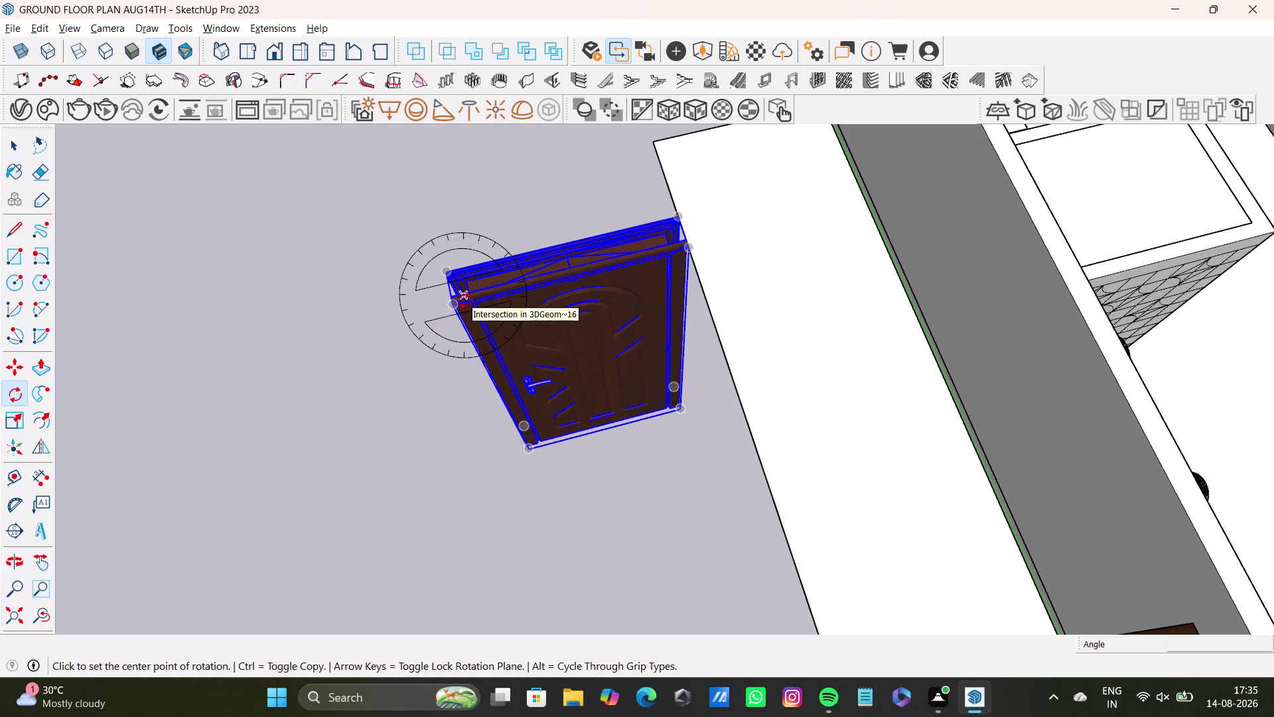
key(Right)
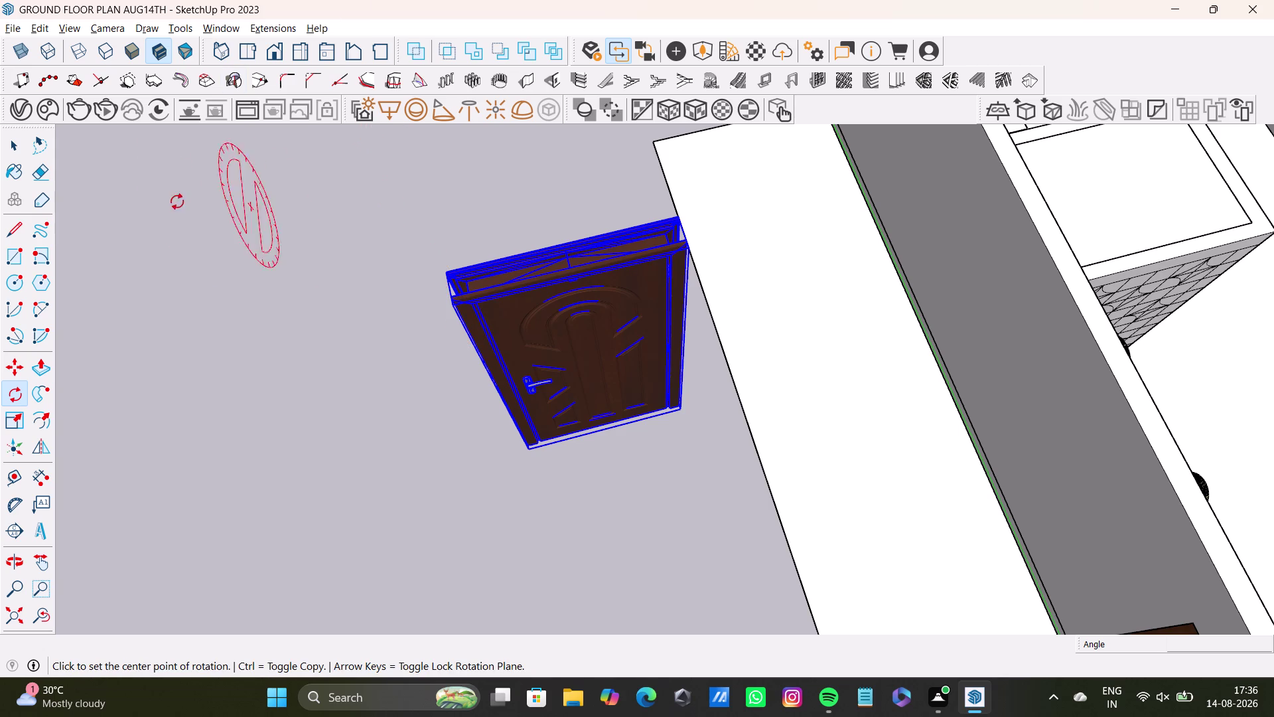
scroll(up, 3)
middle_drag(457, 312, 574, 359)
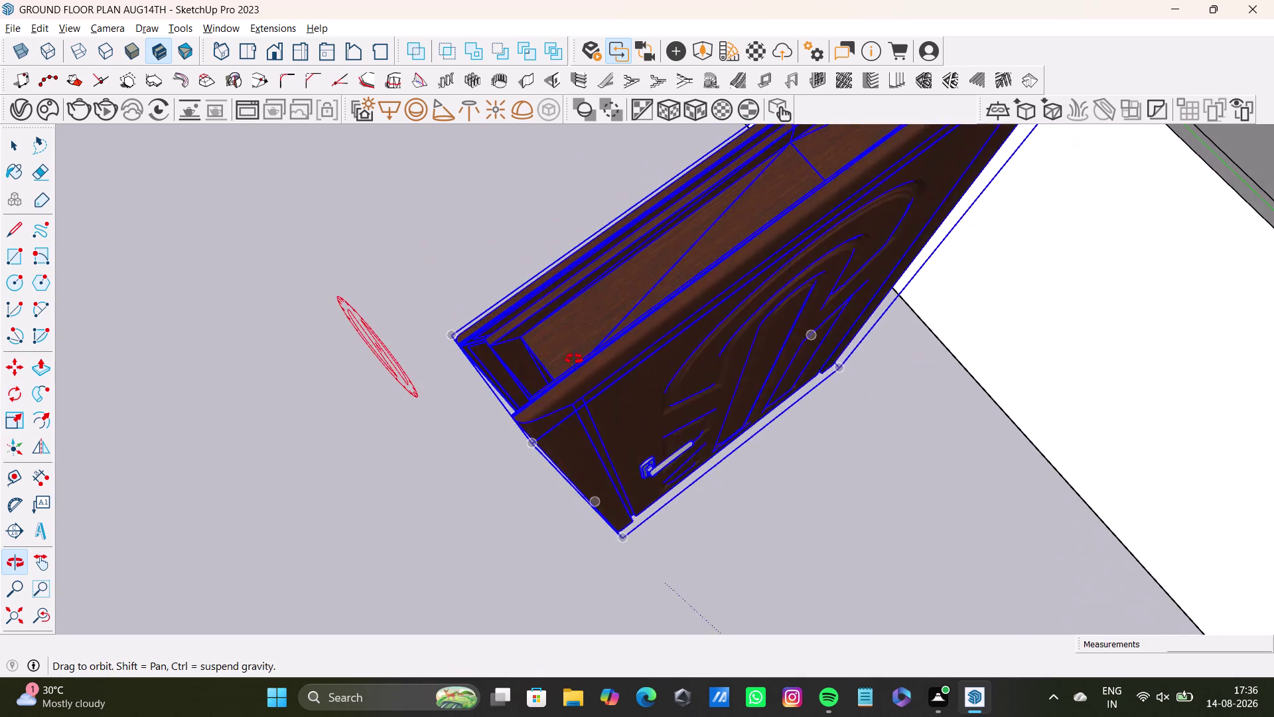
middle_drag(574, 359, 549, 270)
scroll(down, 3)
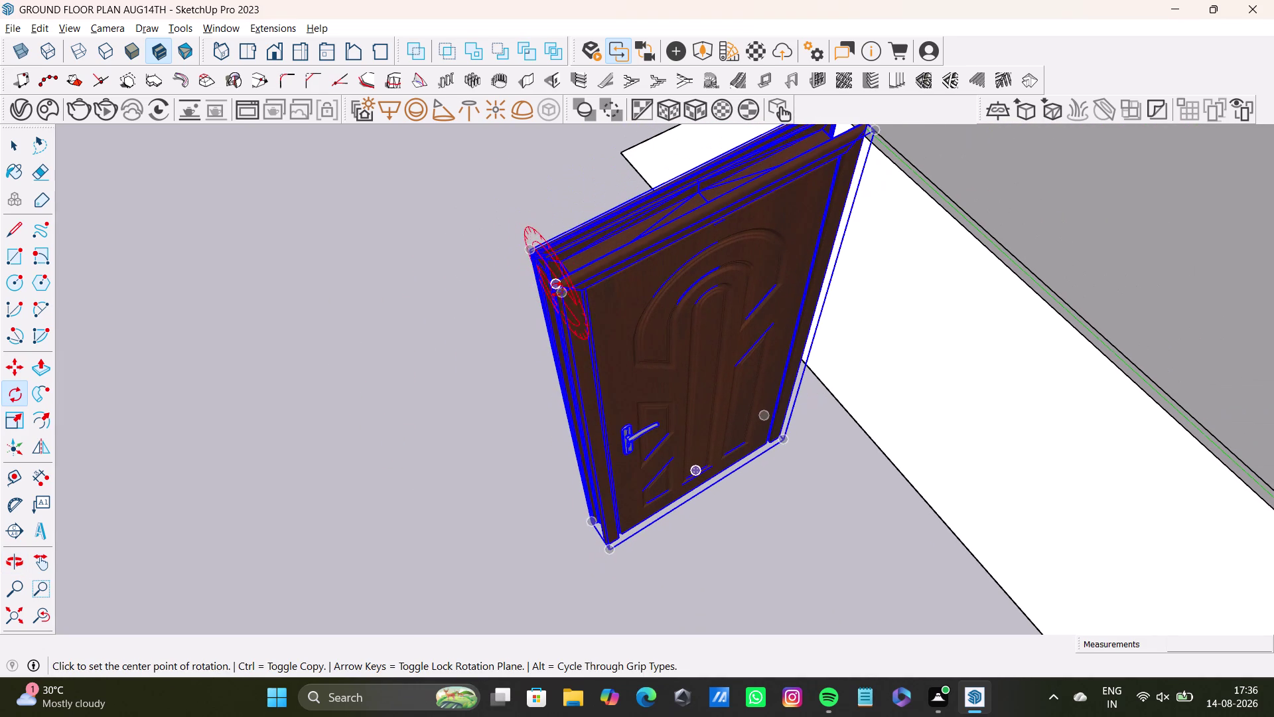
drag(560, 290, 573, 282)
click(876, 131)
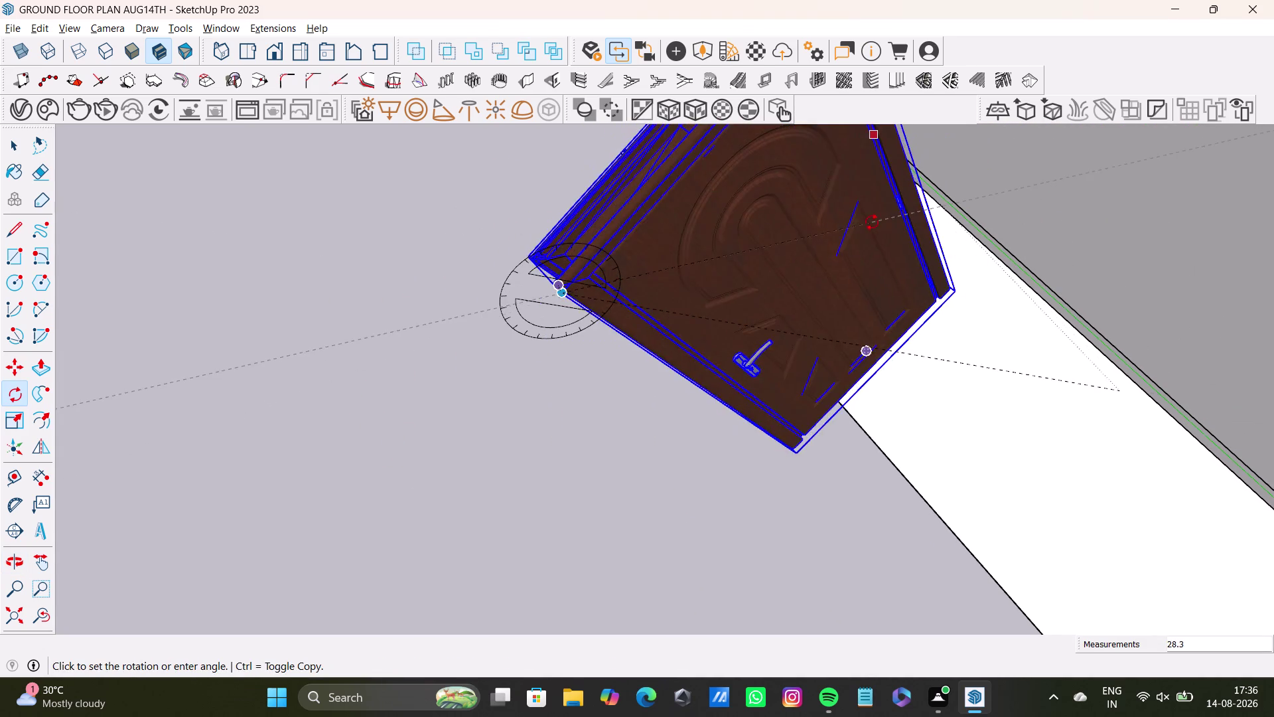
key(space)
scroll(down, 3)
middle_drag(722, 339, 567, 396)
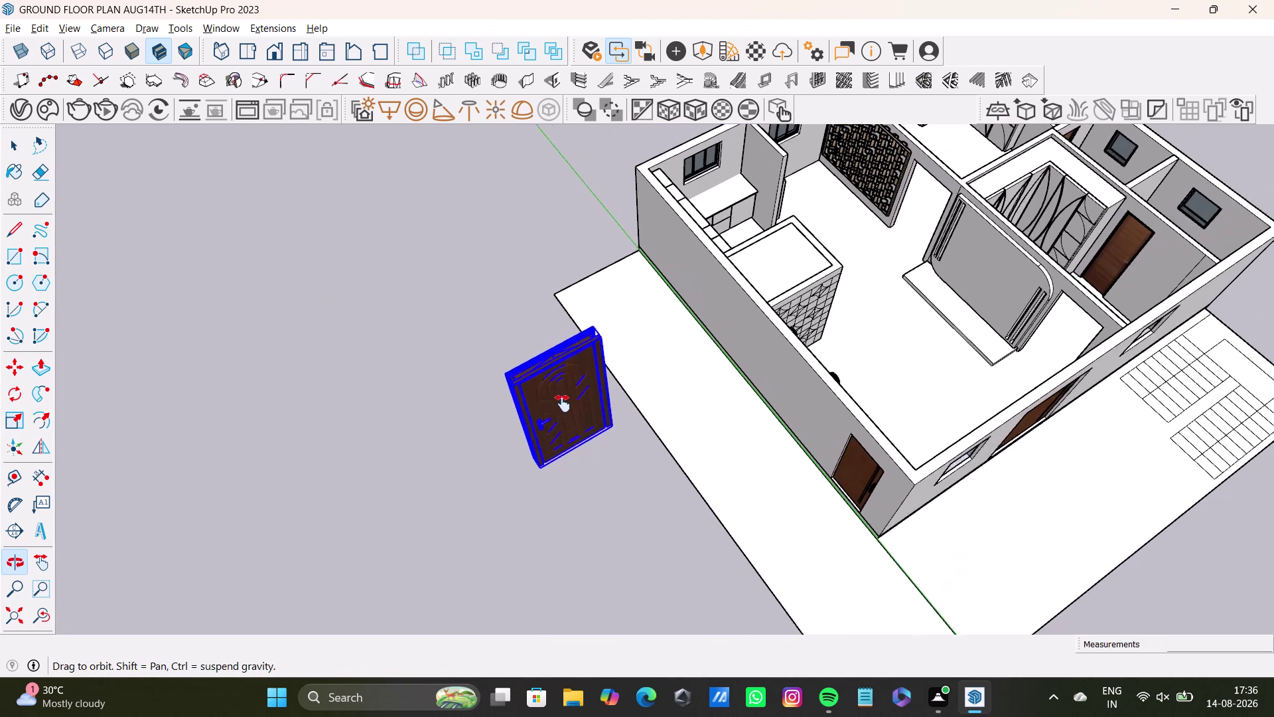
middle_drag(566, 396, 552, 427)
middle_drag(558, 430, 934, 366)
middle_drag(799, 398, 987, 398)
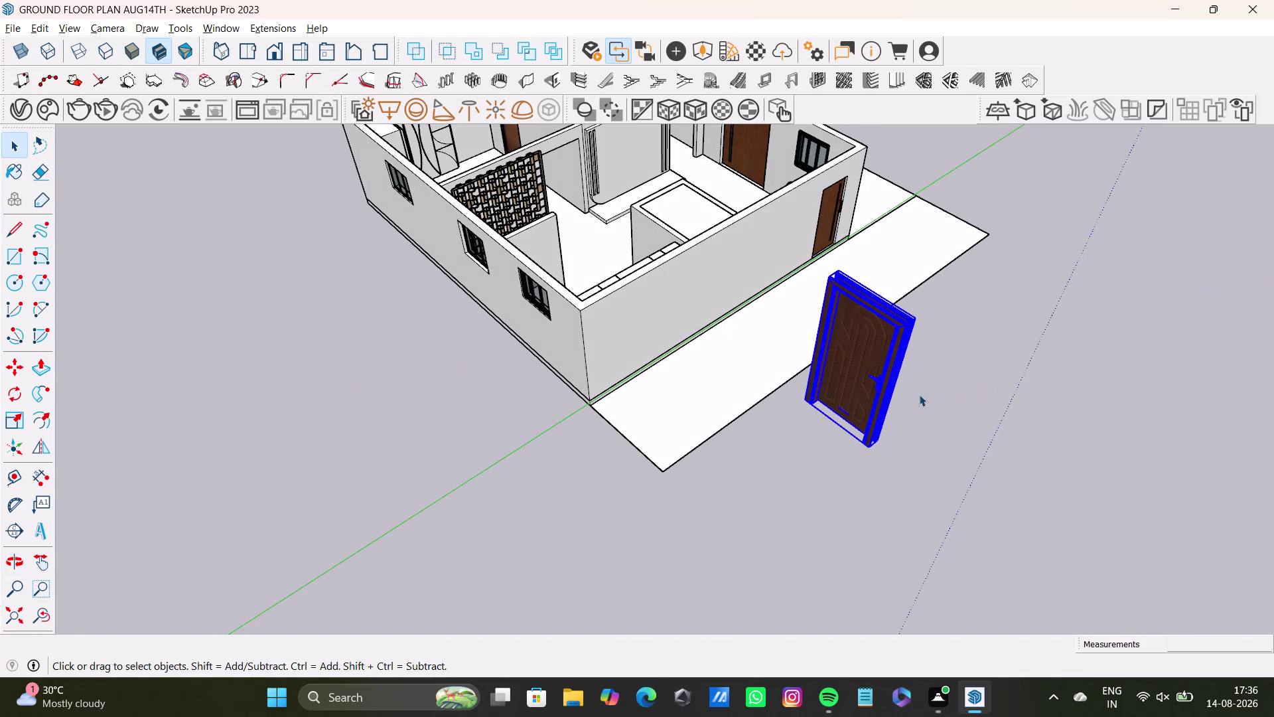
middle_drag(859, 406, 995, 428)
middle_drag(879, 286, 797, 376)
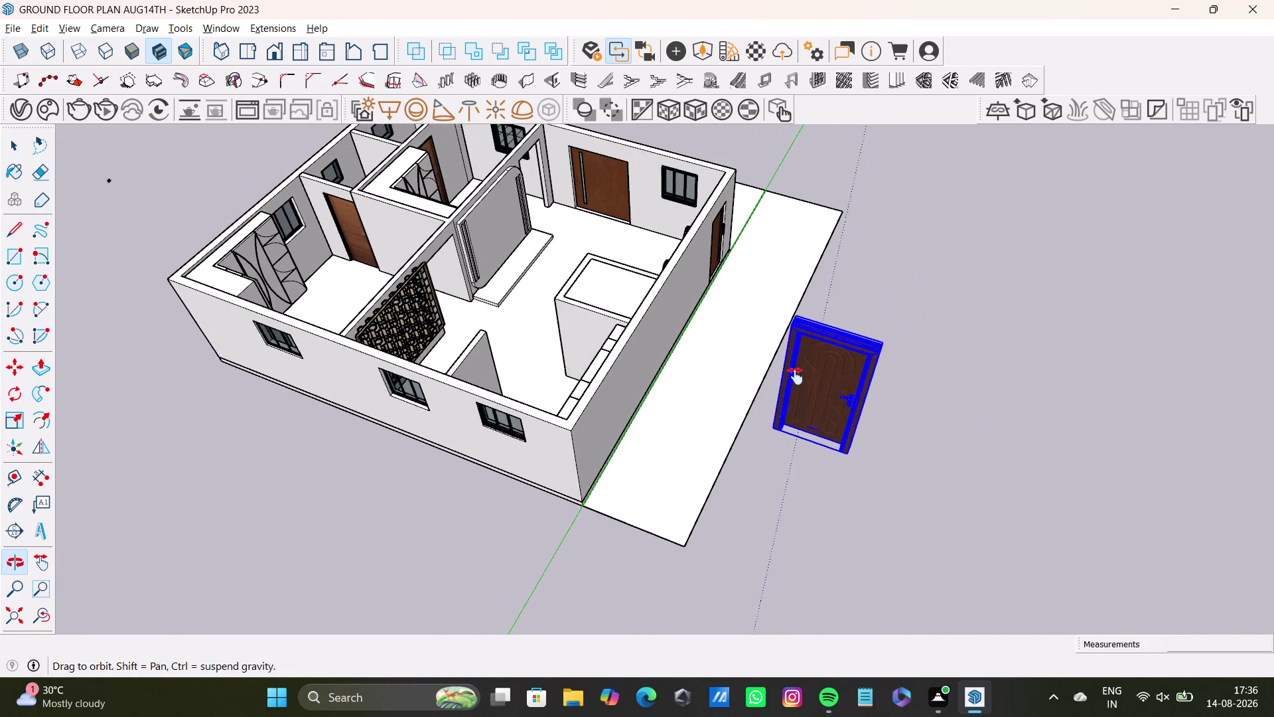
middle_drag(797, 376, 794, 378)
middle_drag(798, 390, 825, 570)
scroll(up, 3)
middle_drag(810, 404, 797, 283)
middle_drag(790, 361, 821, 251)
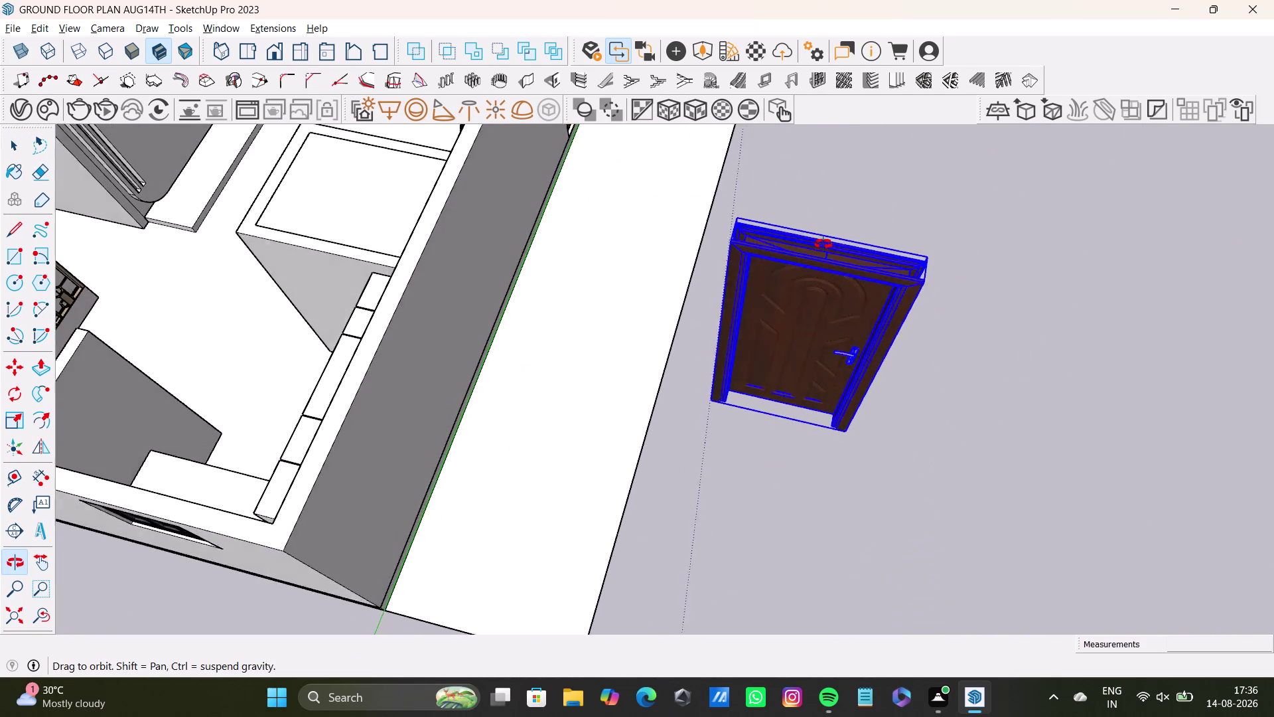
middle_drag(821, 251, 627, 263)
scroll(up, 3)
middle_drag(650, 310, 707, 242)
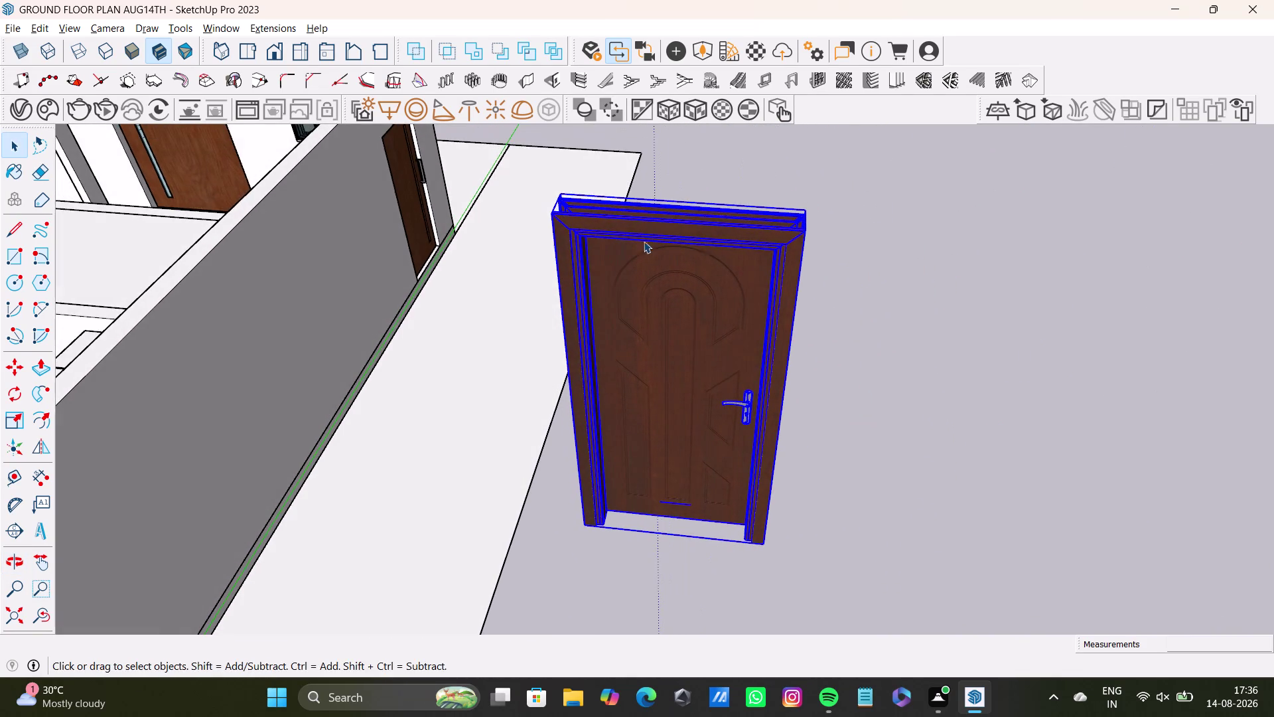
middle_drag(605, 309, 612, 331)
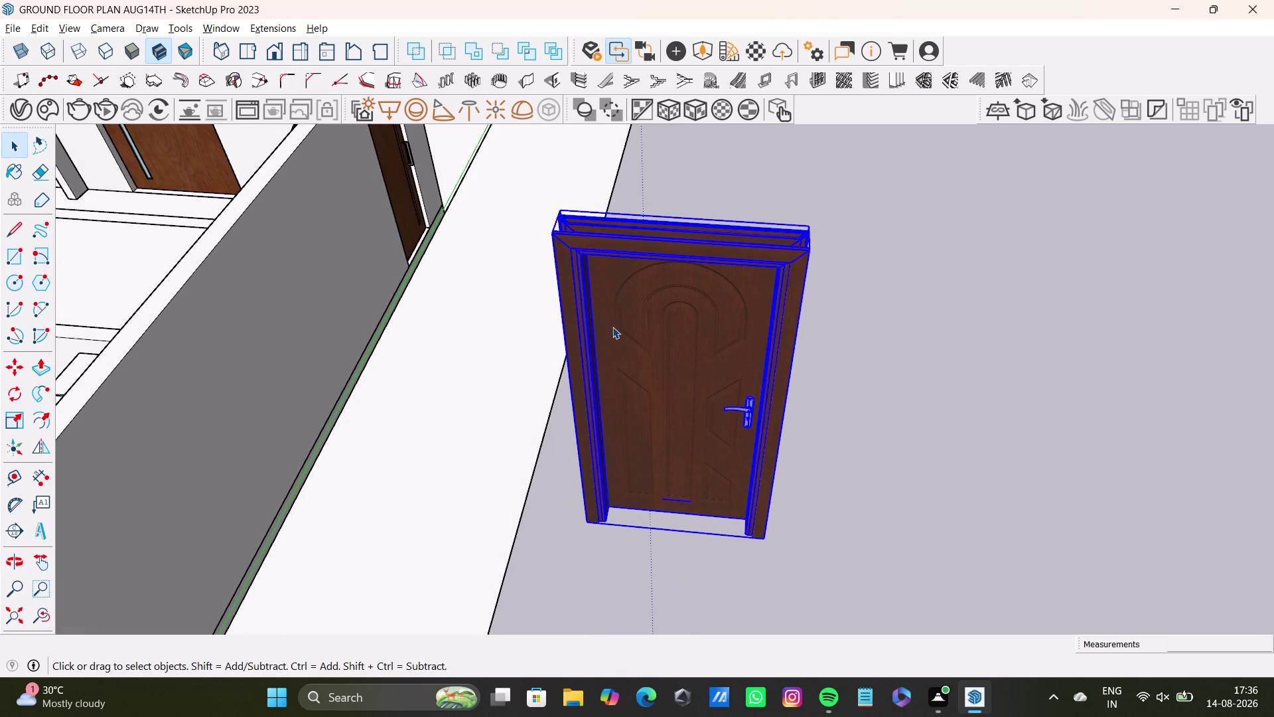